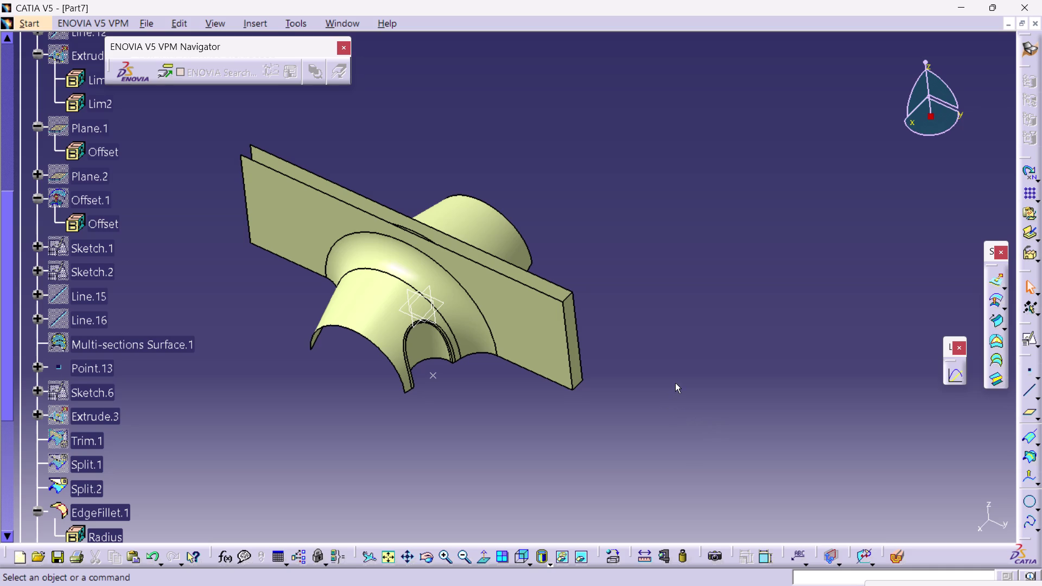
middle_drag(675, 383, 515, 441)
right_drag(675, 383, 515, 441)
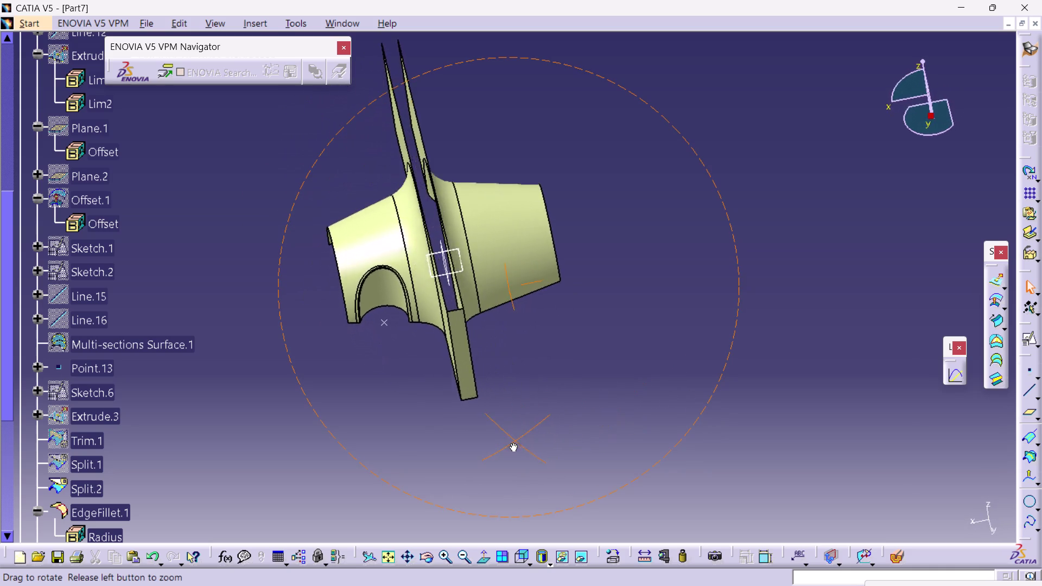
middle_drag(515, 441, 606, 404)
right_drag(514, 441, 606, 404)
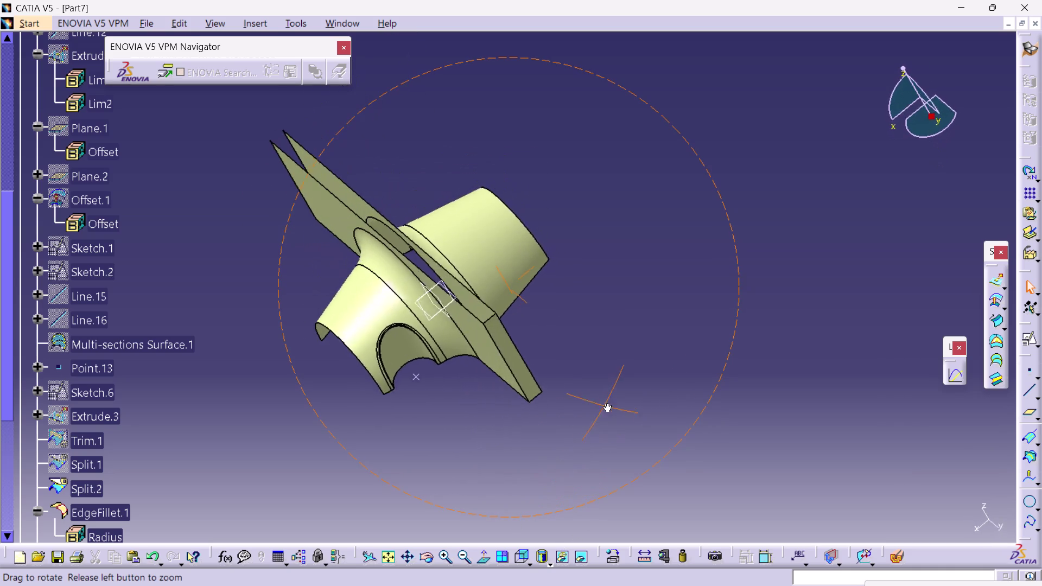
right_drag(606, 404, 657, 352)
middle_drag(606, 403, 656, 352)
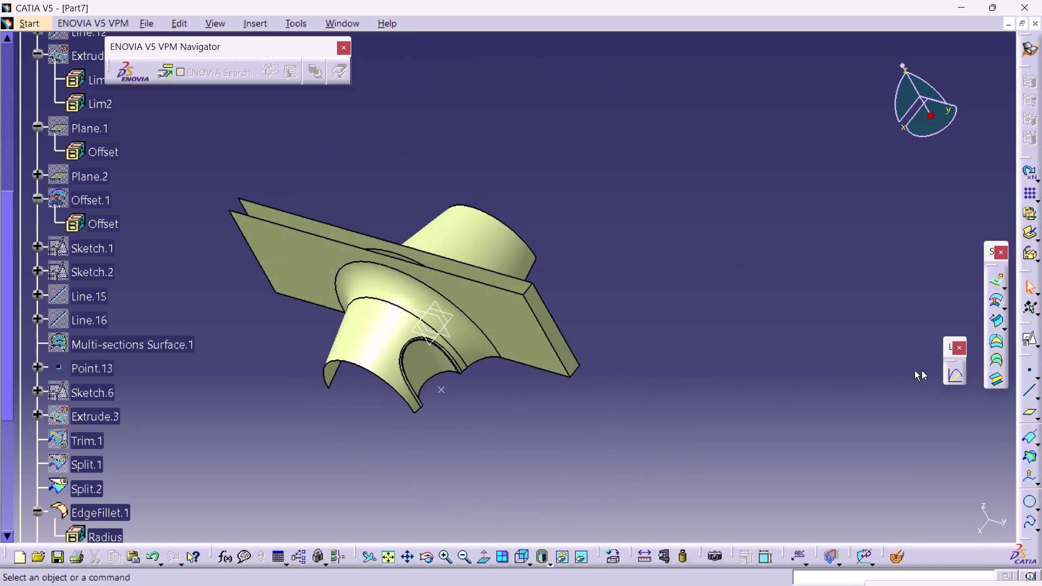
click(996, 341)
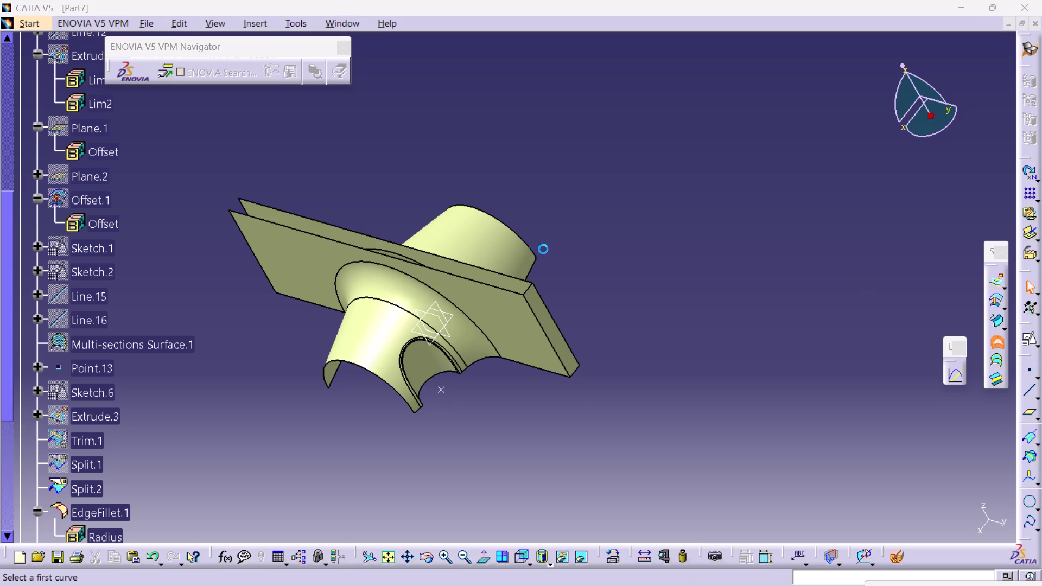
click(510, 276)
click(494, 285)
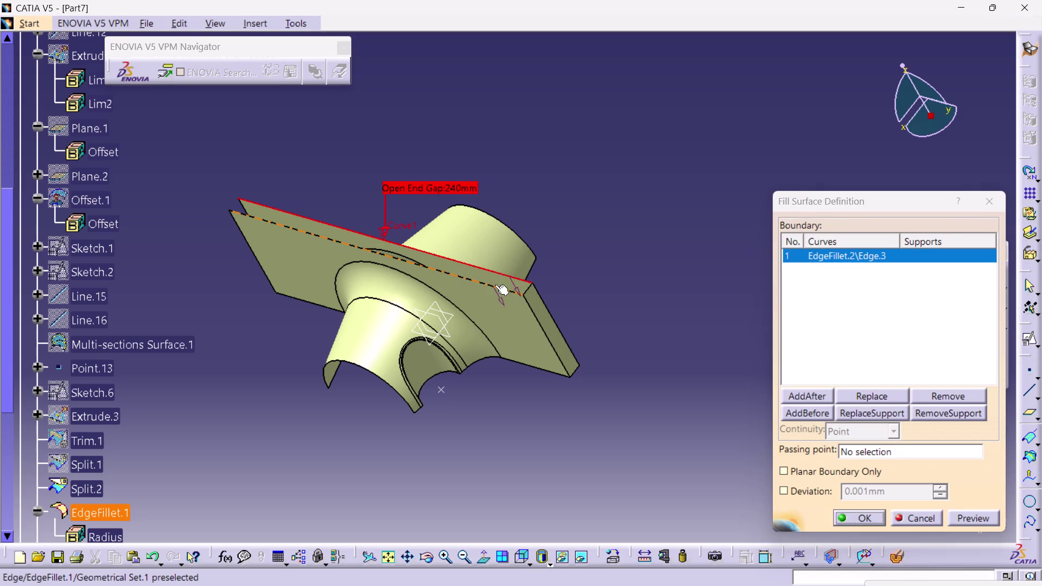
middle_drag(283, 293, 322, 284)
right_drag(287, 291, 321, 284)
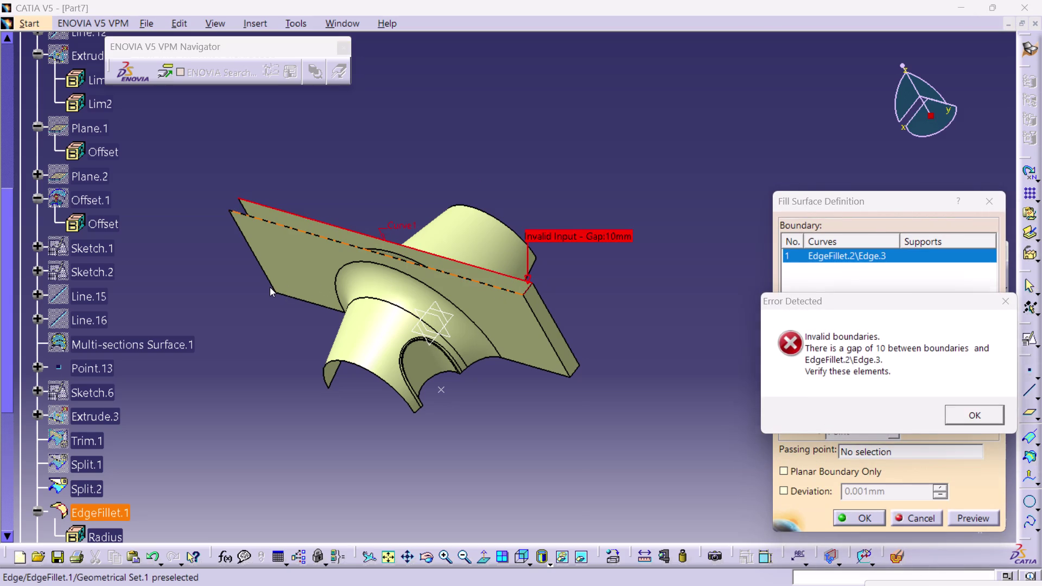
click(974, 417)
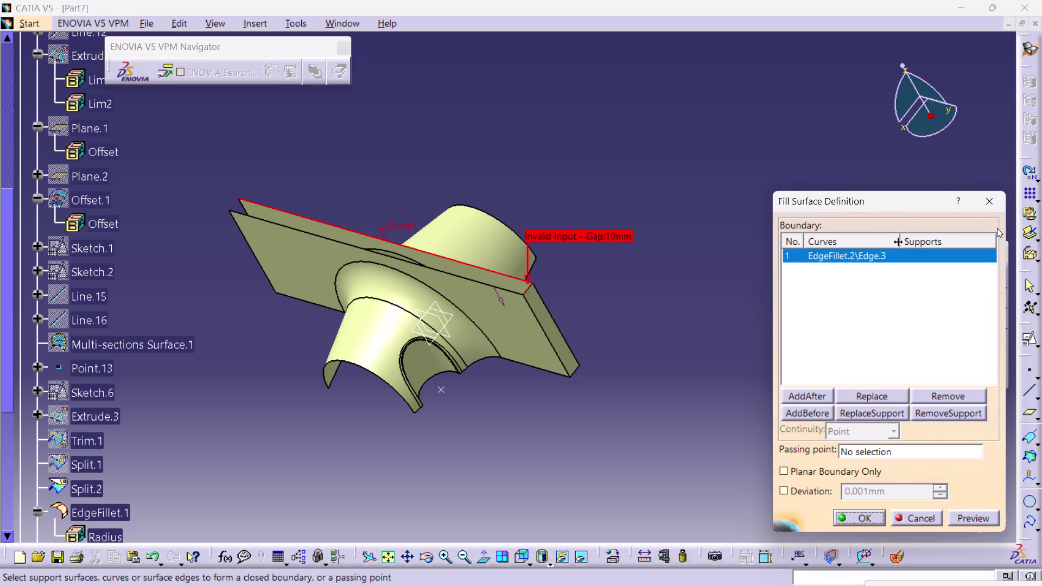
click(991, 201)
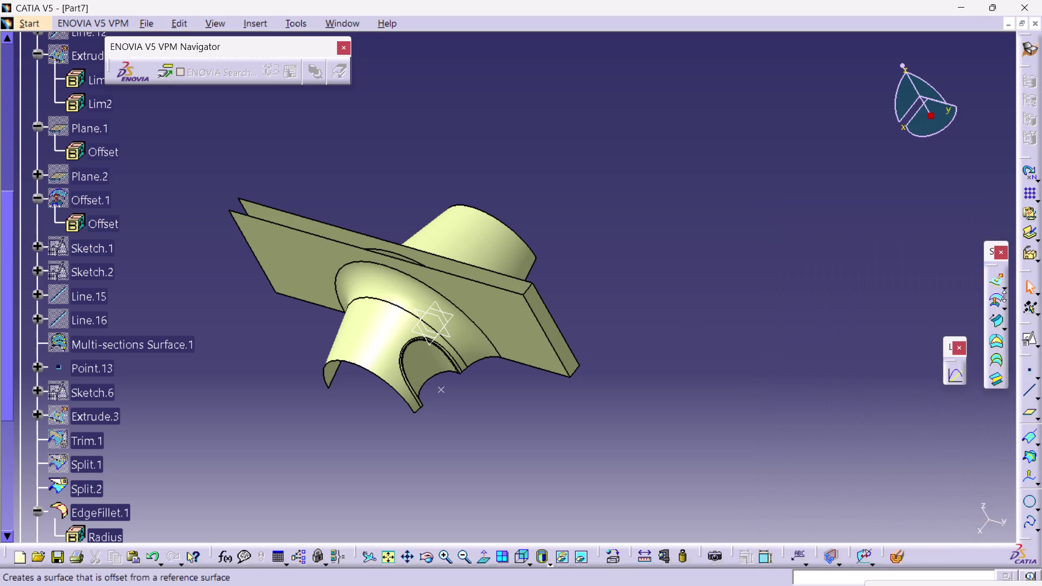
click(996, 340)
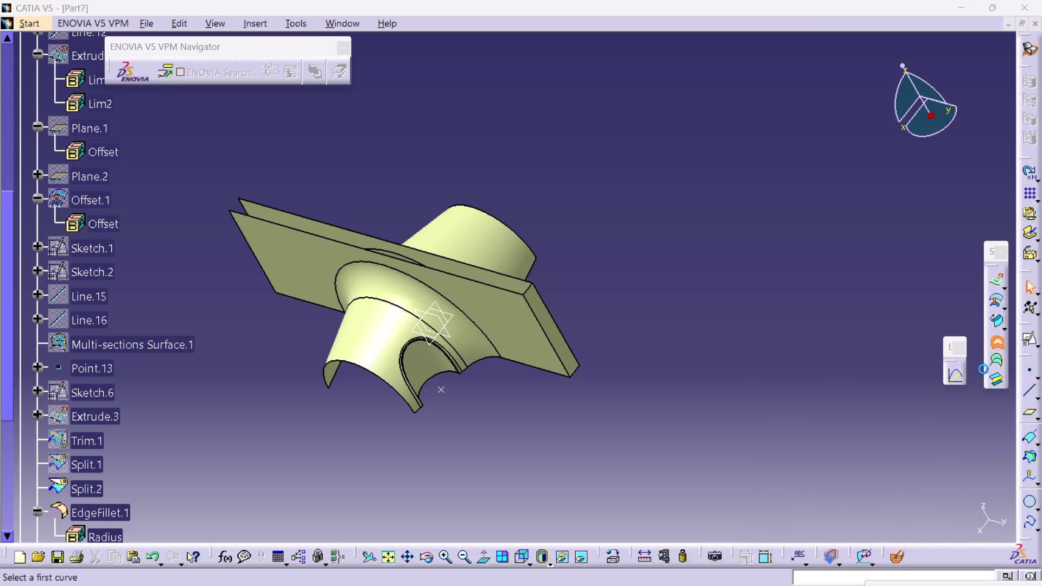
click(989, 204)
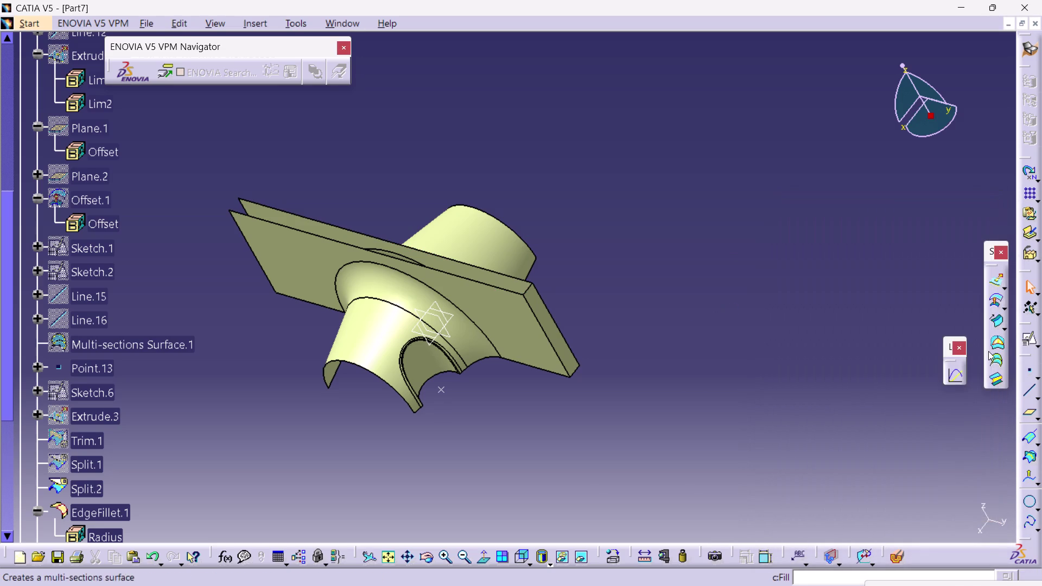
click(1000, 358)
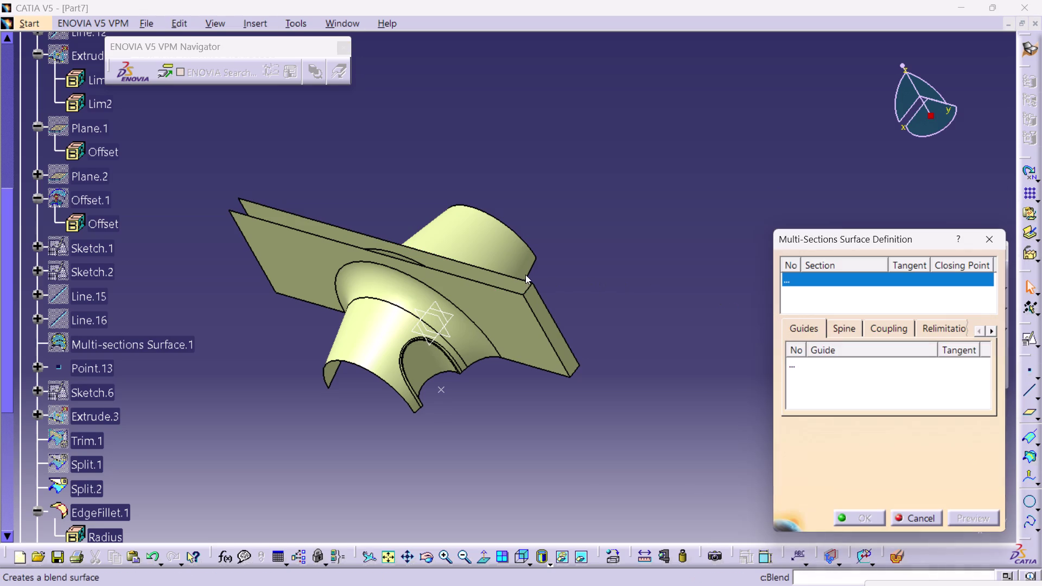
click(524, 277)
click(510, 295)
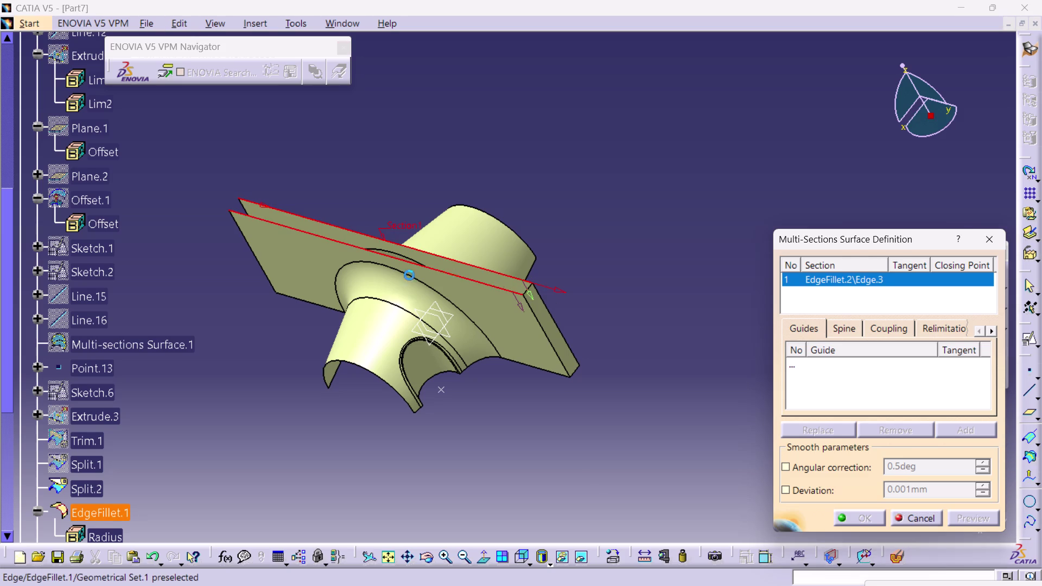
middle_drag(269, 327, 540, 331)
right_drag(269, 327, 539, 331)
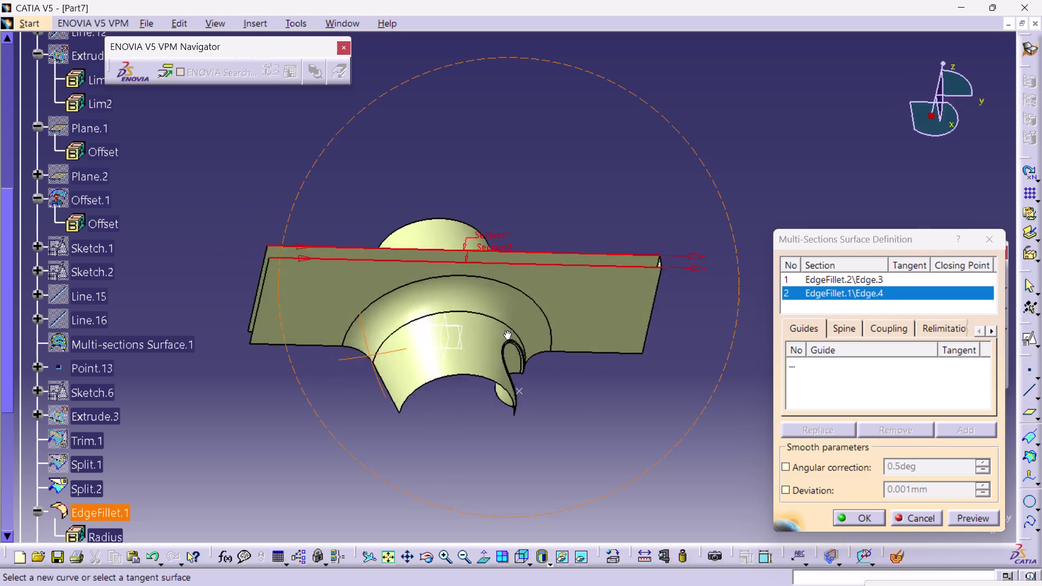
right_drag(539, 330, 626, 330)
middle_drag(539, 331, 631, 331)
right_click(631, 331)
click(381, 314)
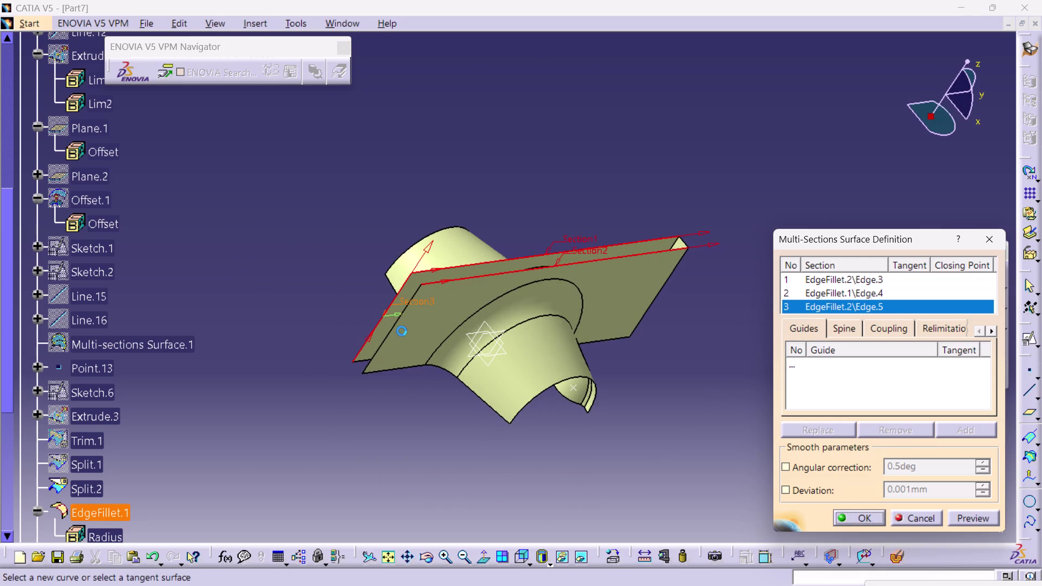
click(394, 325)
click(856, 518)
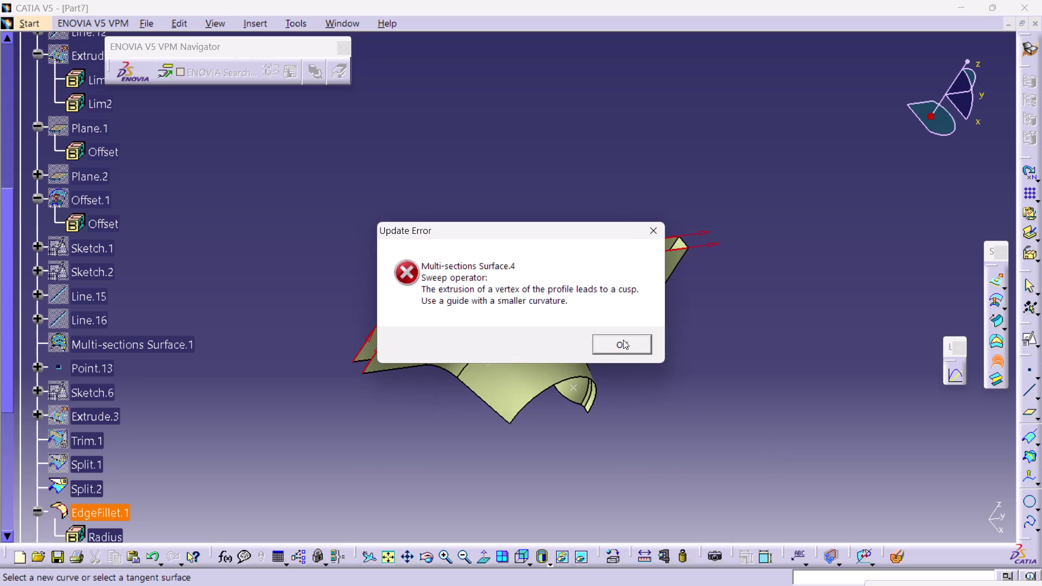
click(623, 340)
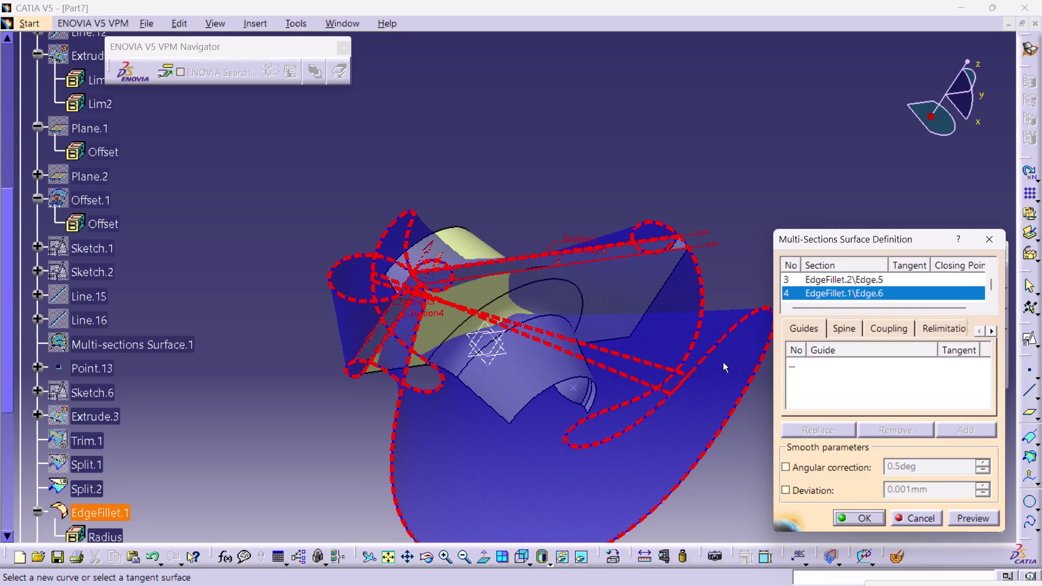
key(ctrl+z)
key(ctrl+z)
click(984, 242)
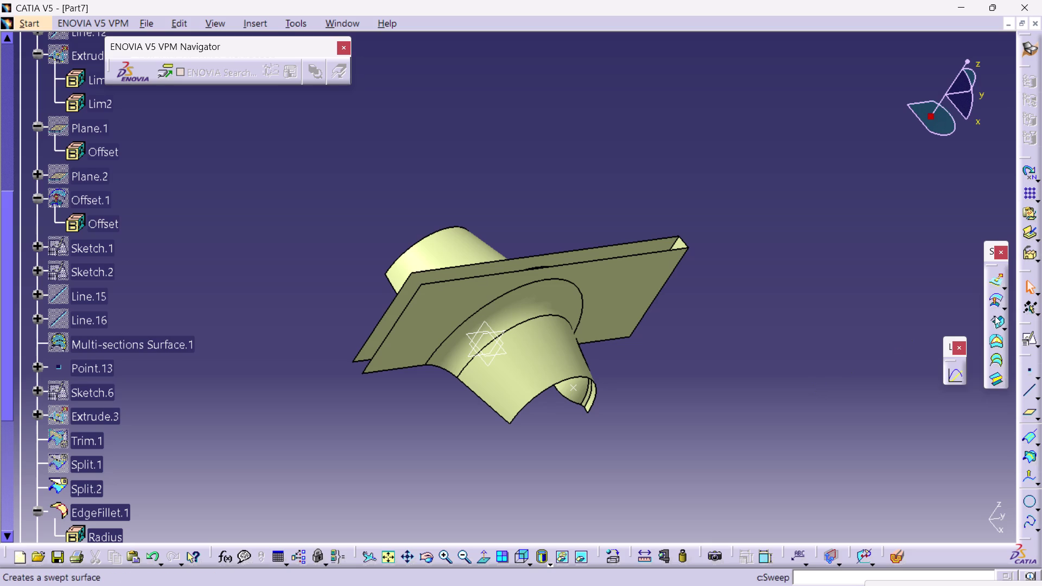
click(992, 362)
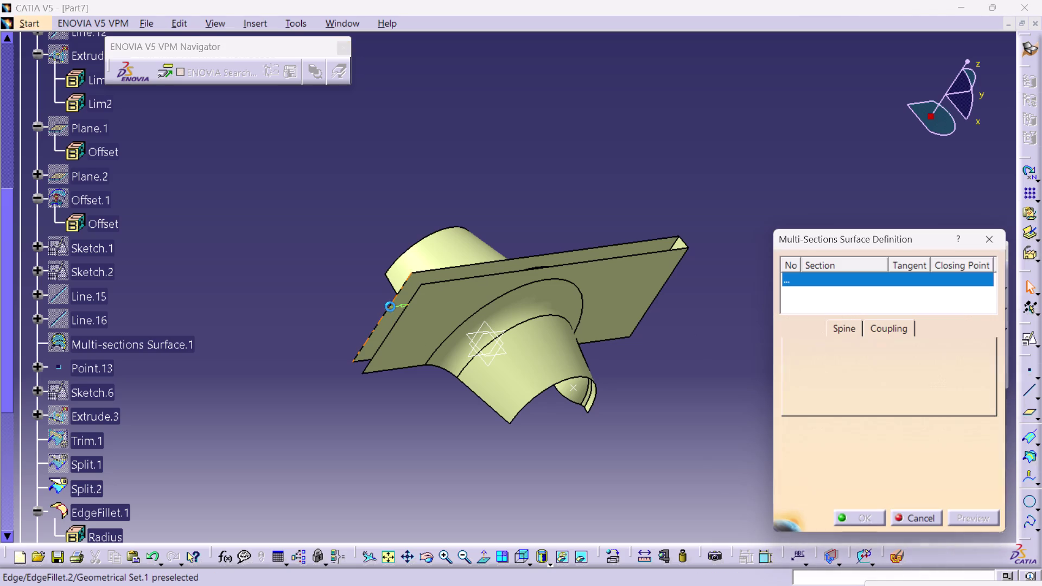
Cap the plate's left end with a multi-sections surface between its paired end edges.
click(390, 307)
click(396, 324)
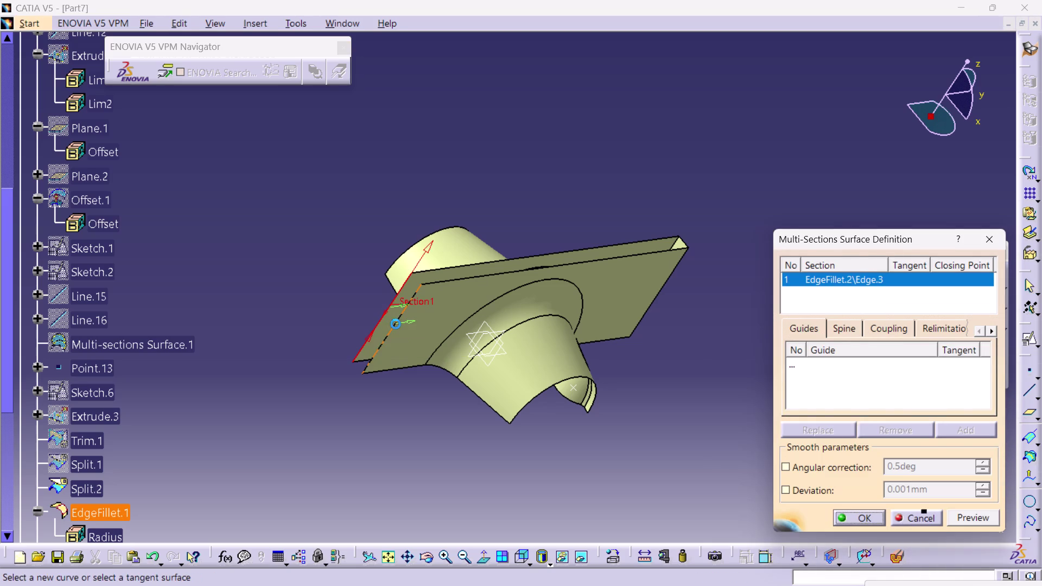
click(859, 515)
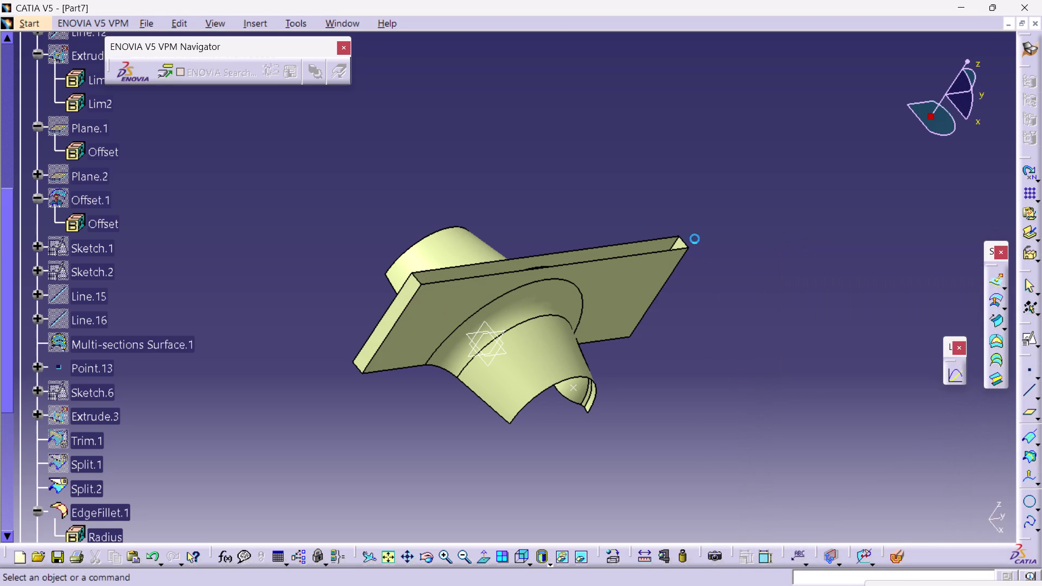
Add another multi-sections surface joining the paired top long edges.
click(996, 361)
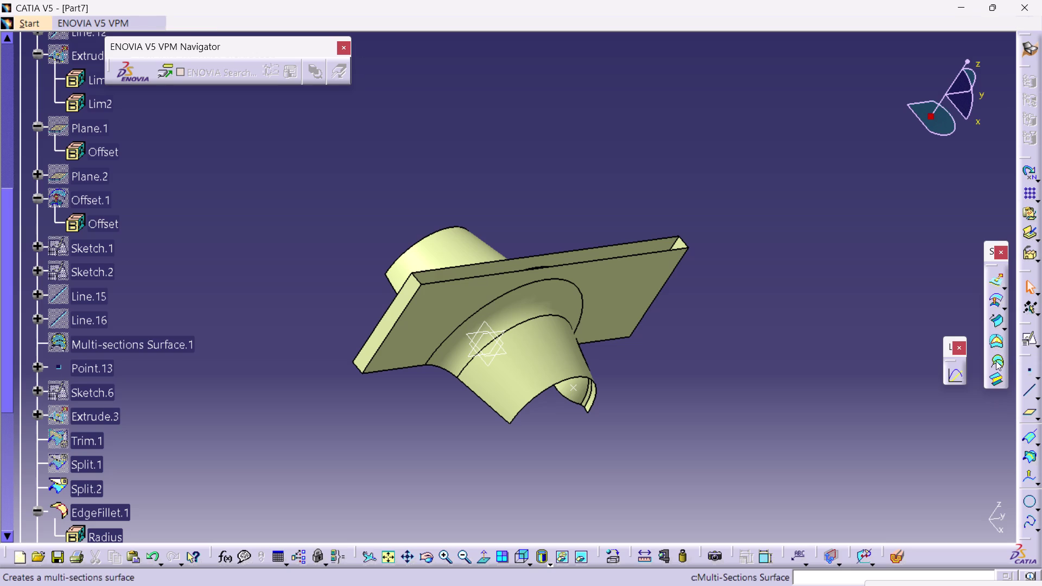
click(623, 245)
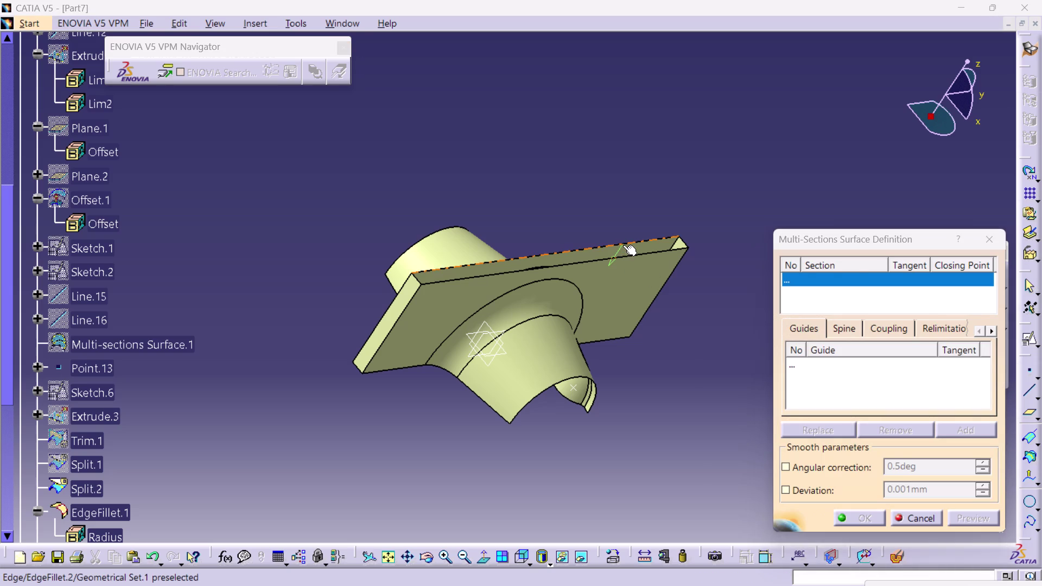
click(620, 258)
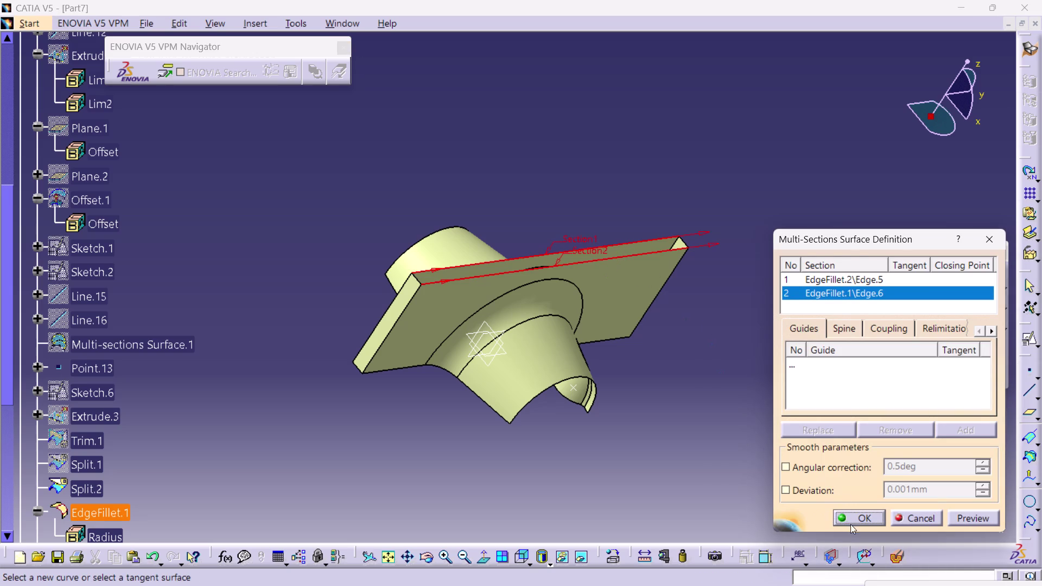
click(851, 516)
click(744, 448)
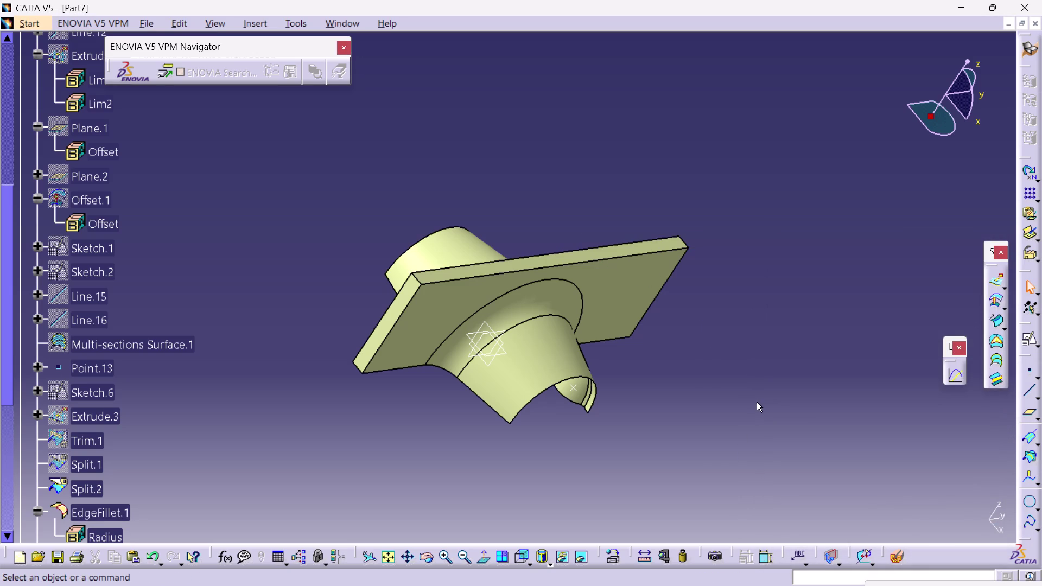
middle_drag(757, 402, 674, 365)
right_click(756, 402)
right_click(757, 402)
right_drag(756, 402, 853, 409)
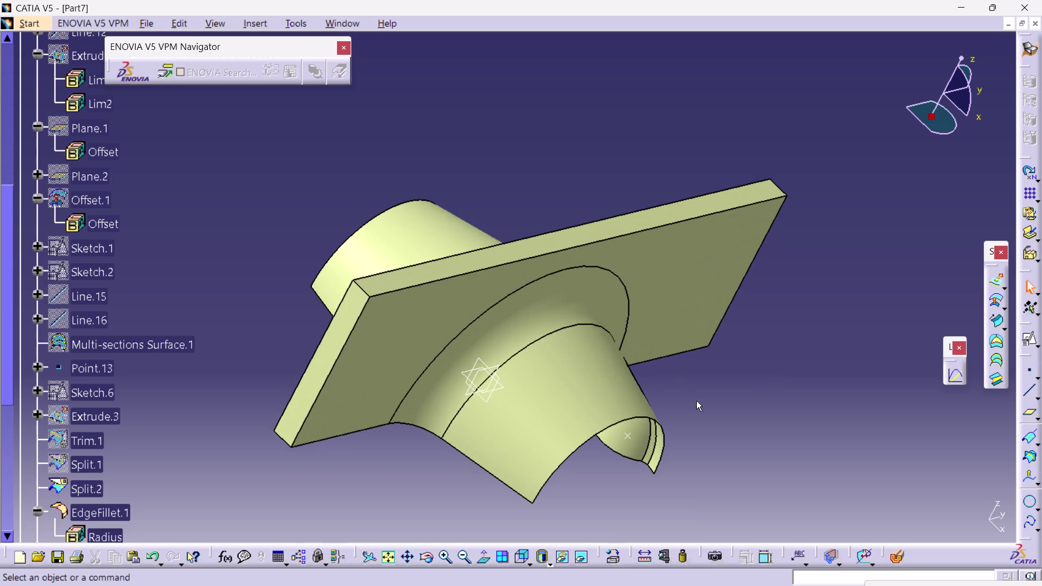
middle_drag(697, 403, 881, 324)
right_drag(697, 402, 858, 357)
right_click(881, 345)
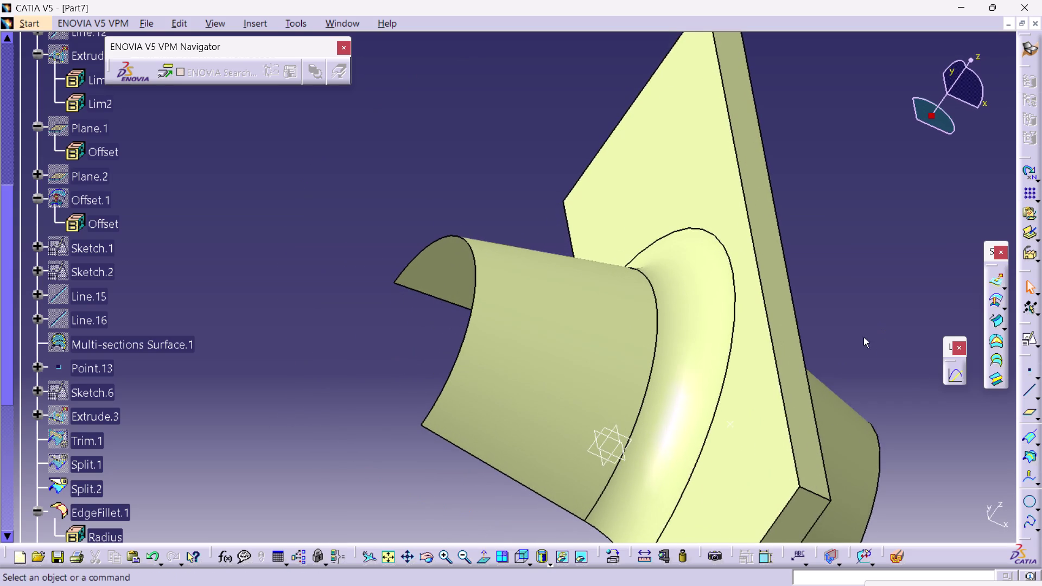
click(527, 562)
click(536, 445)
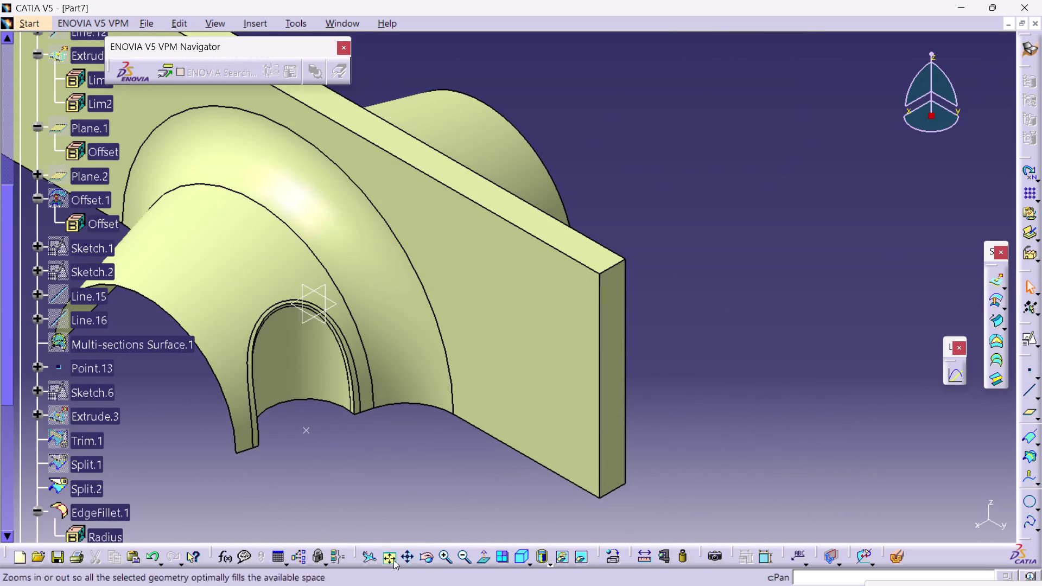
click(391, 561)
click(360, 428)
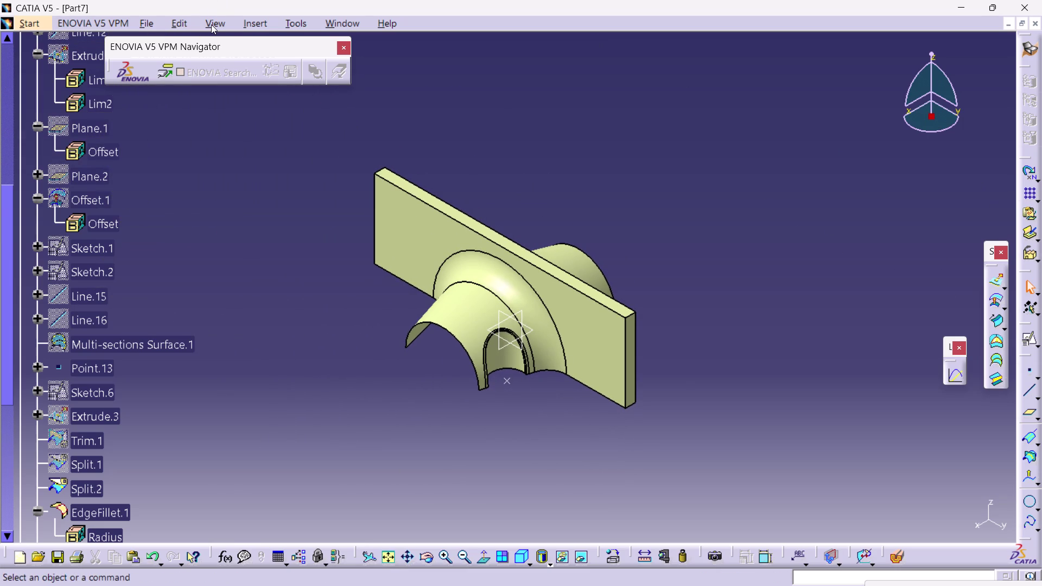
click(263, 23)
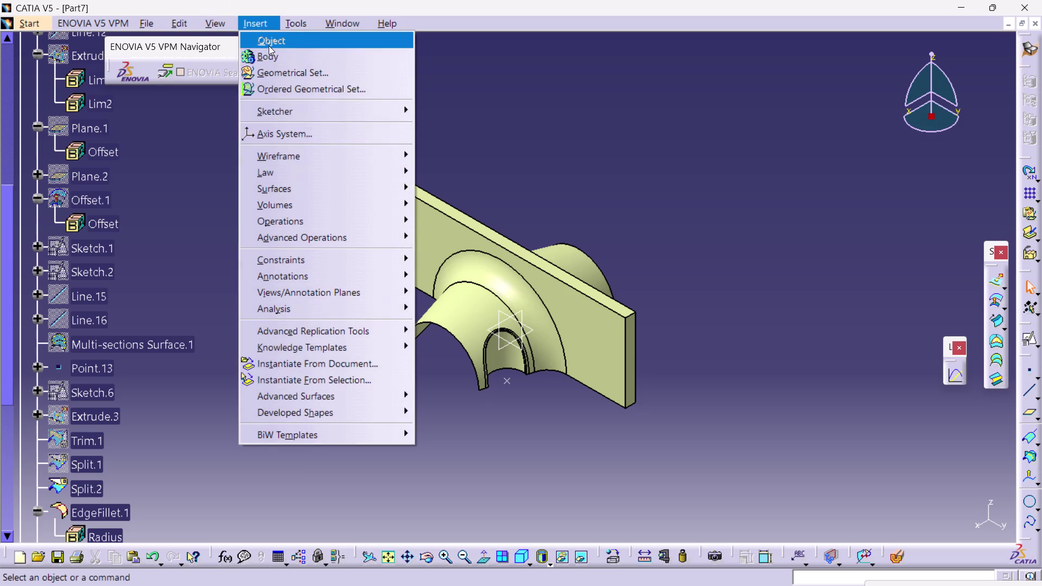
click(295, 220)
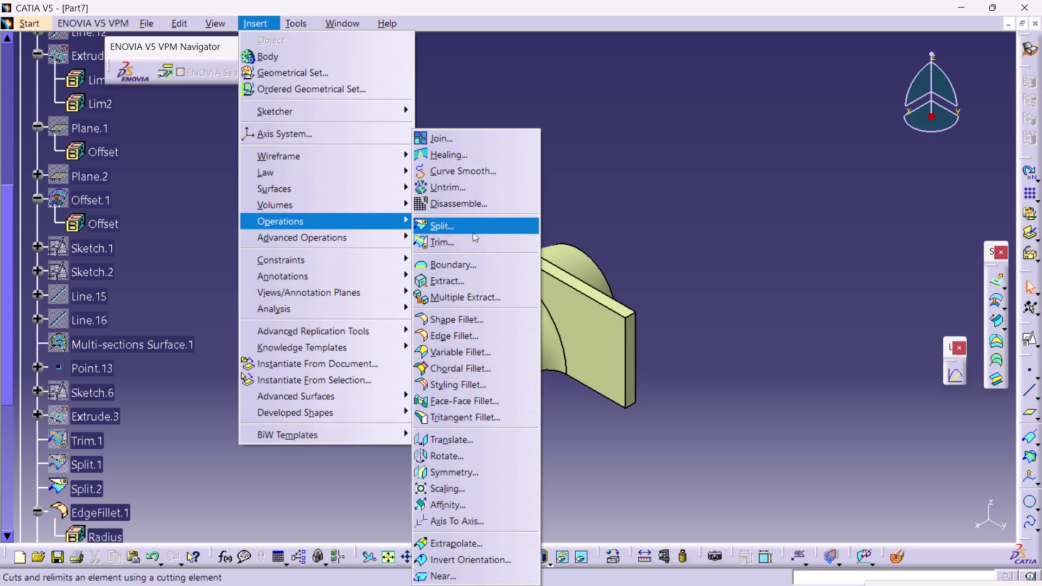
click(479, 330)
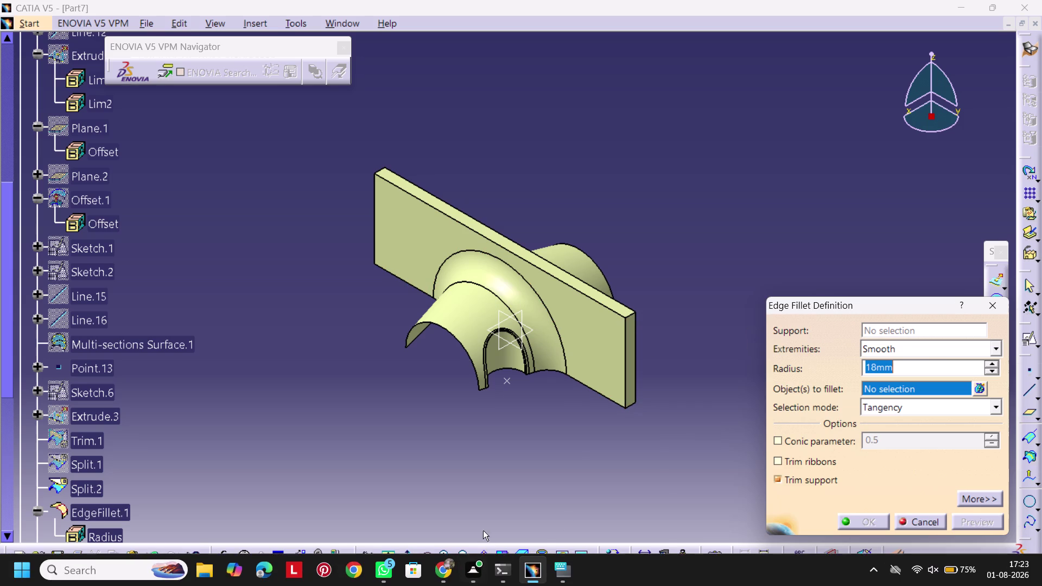
double_click(446, 557)
click(446, 557)
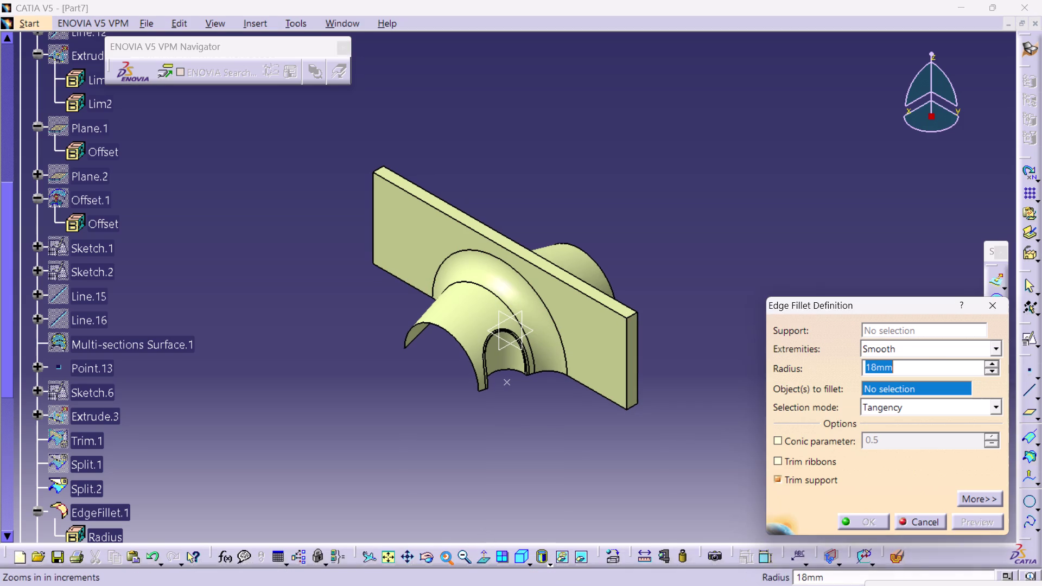
click(446, 557)
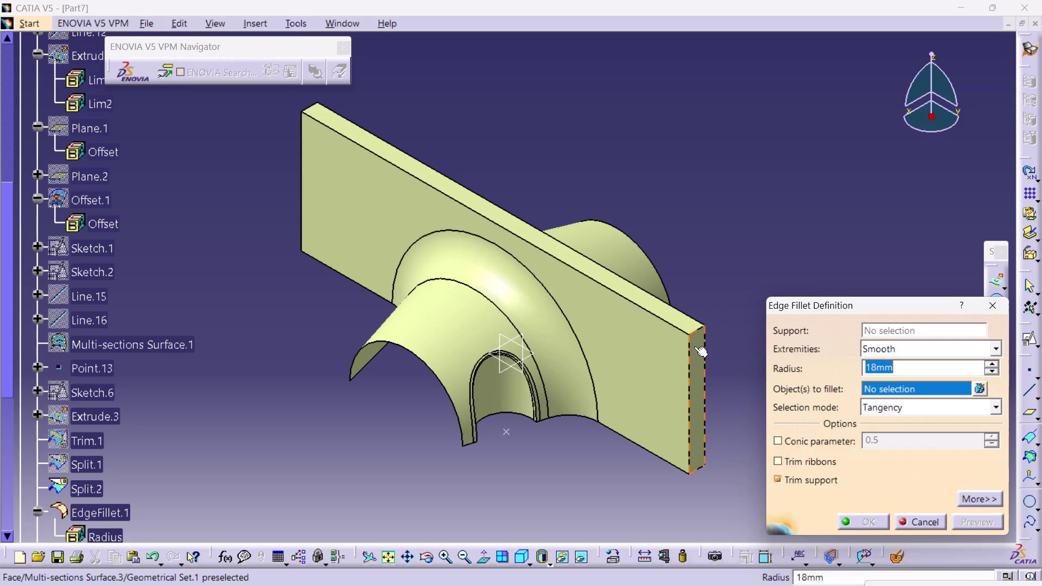
click(995, 303)
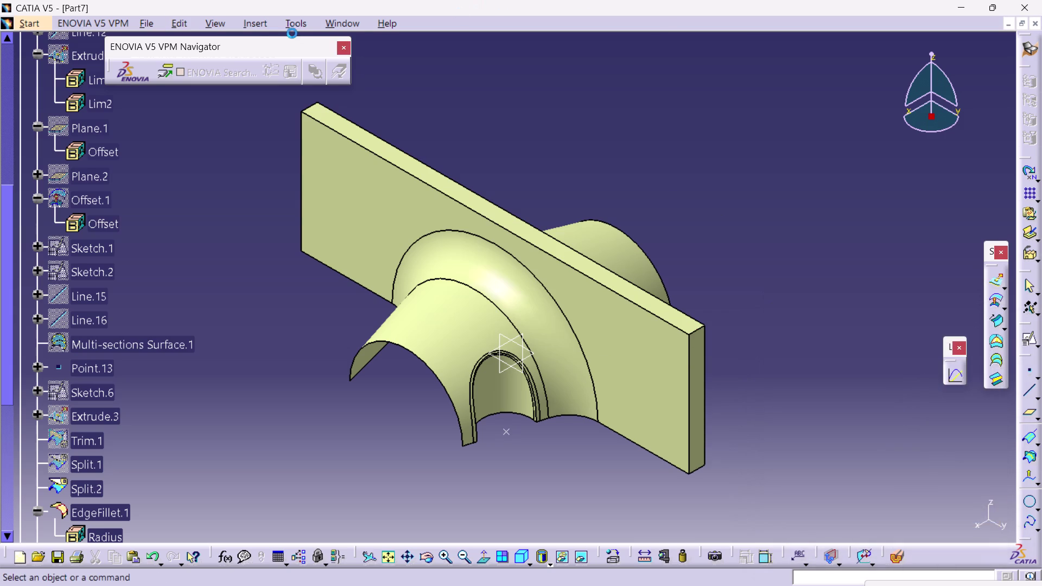
click(255, 30)
click(256, 12)
click(253, 28)
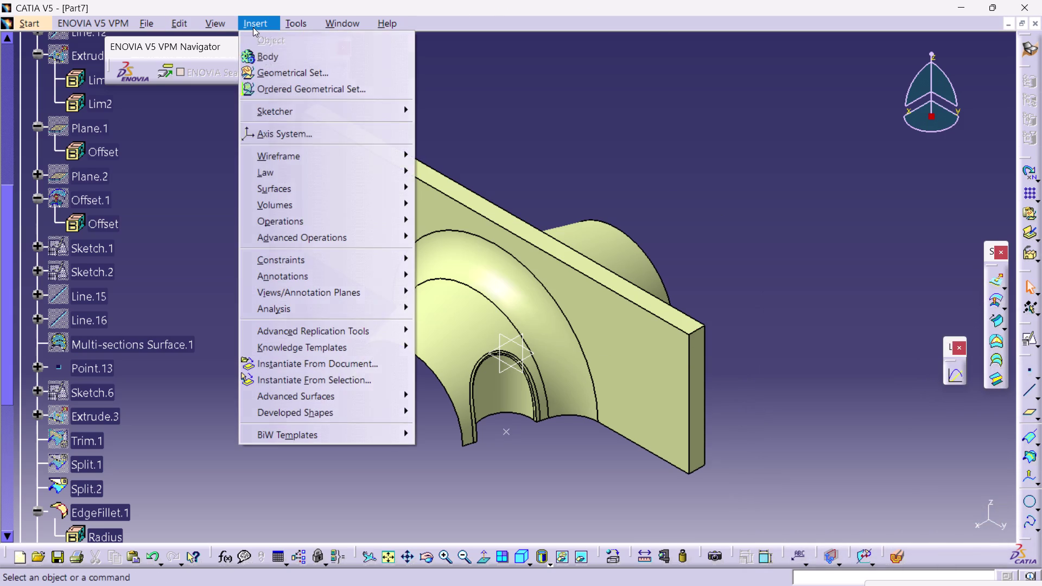
click(284, 221)
click(307, 229)
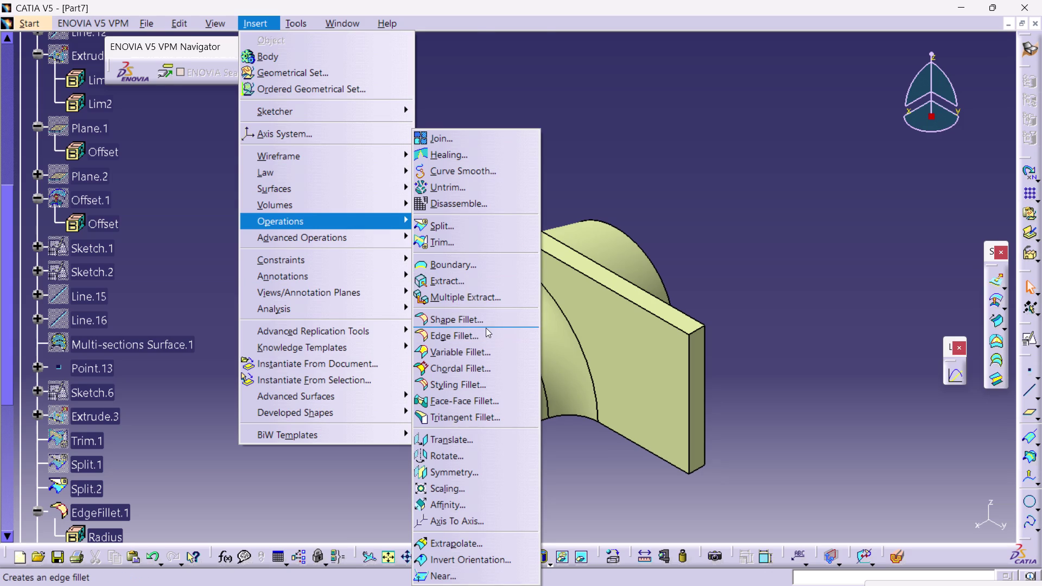
click(486, 328)
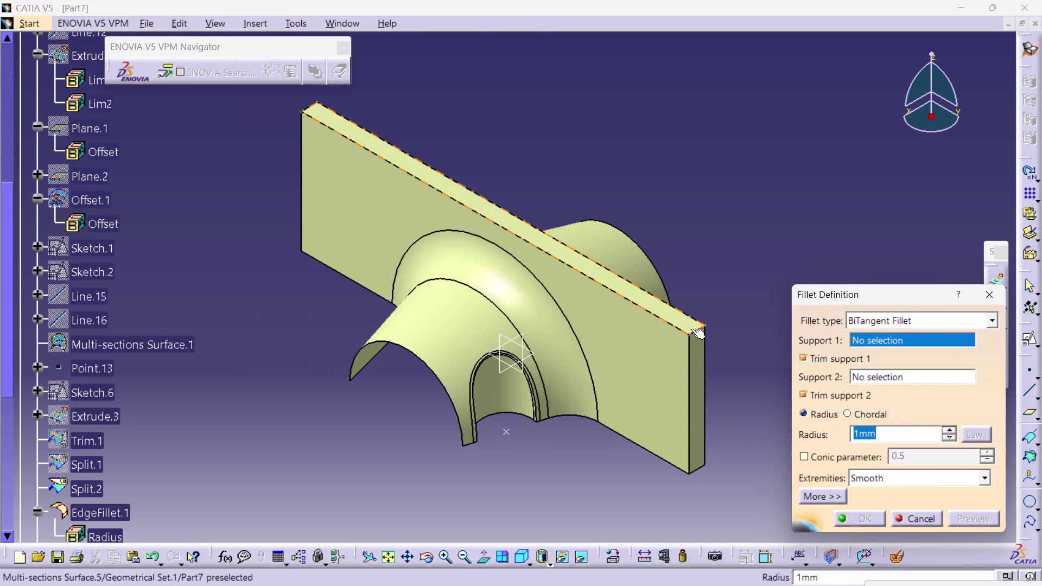
click(697, 330)
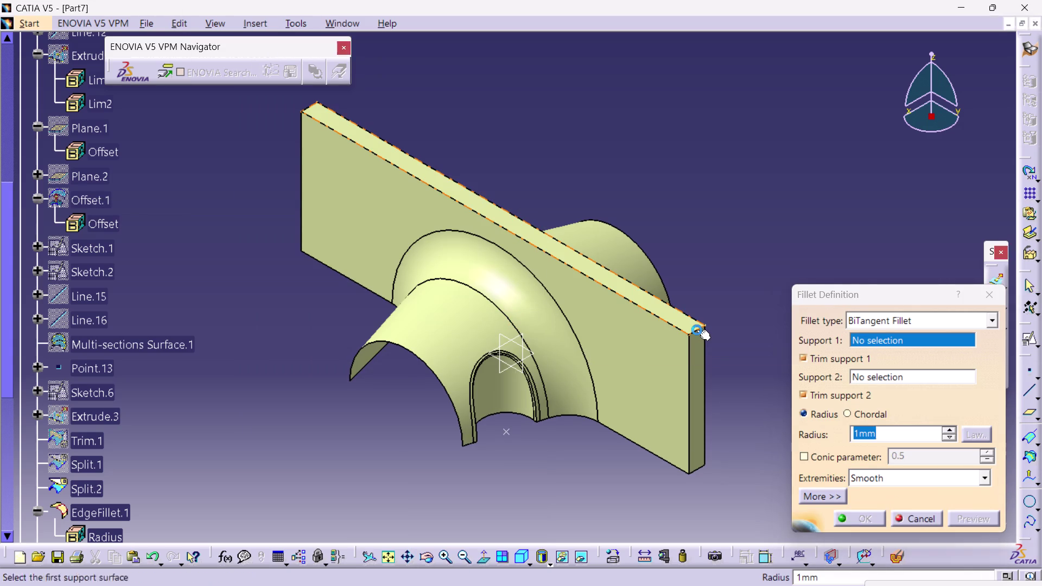
click(703, 365)
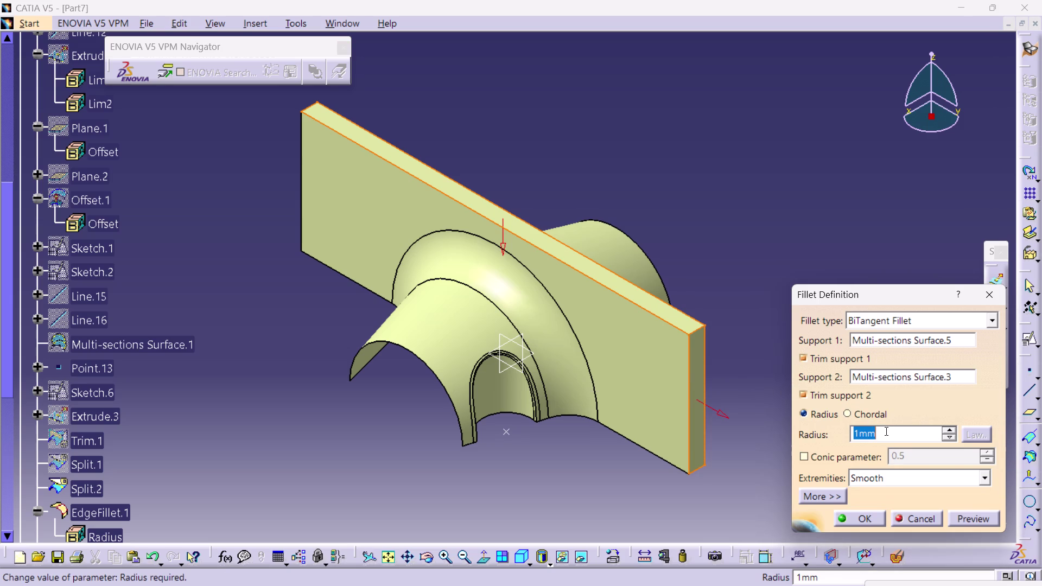
key(5)
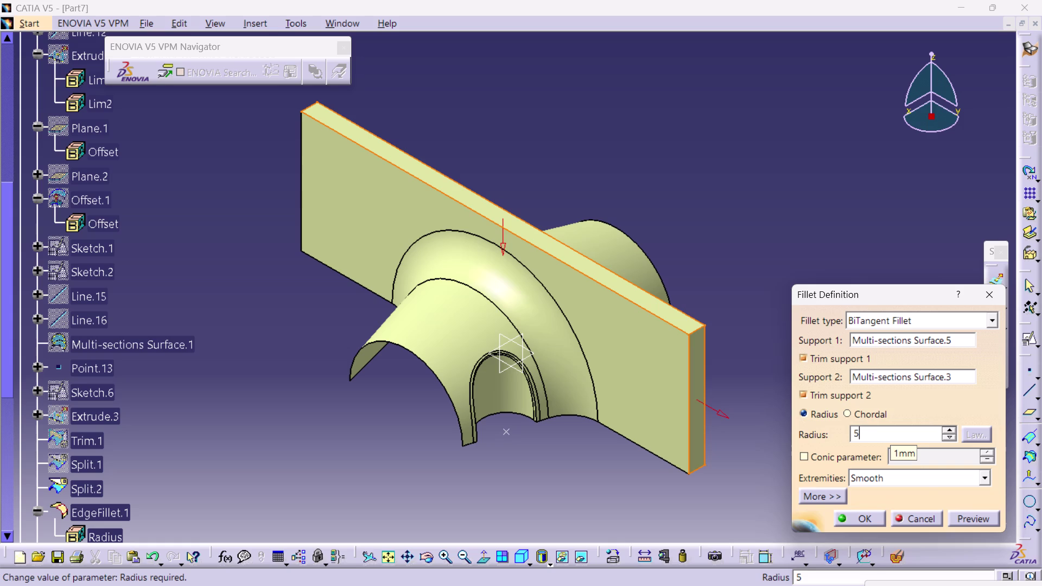
key(BackSpace)
text(7)
text(.5)
key(Return)
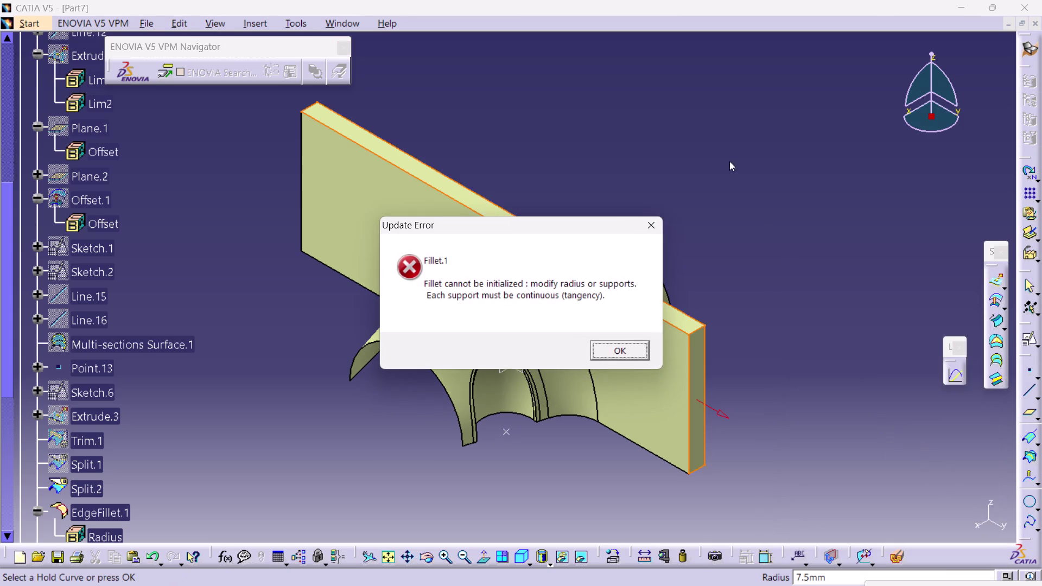
click(631, 348)
click(773, 194)
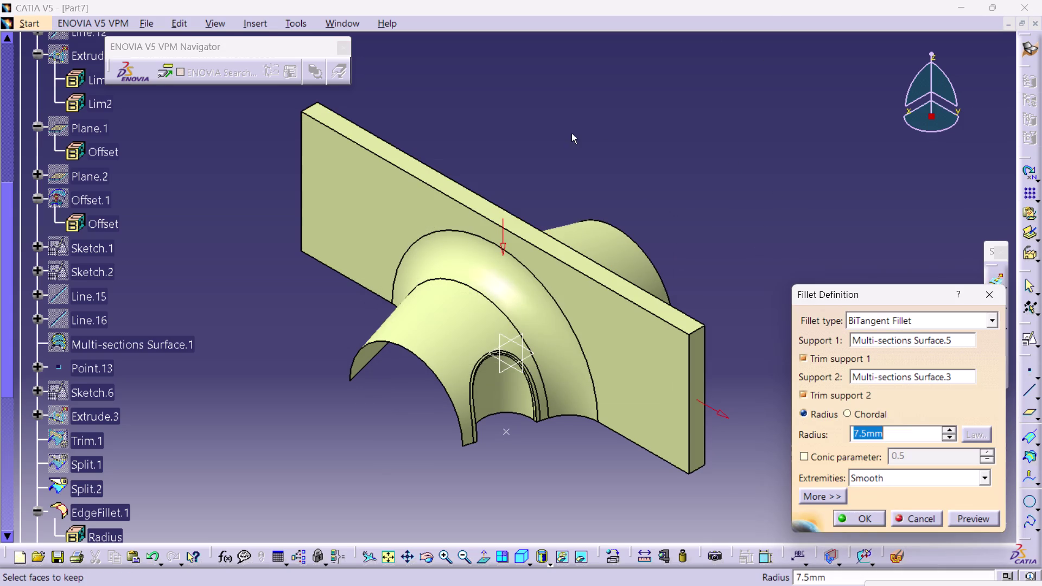
click(984, 298)
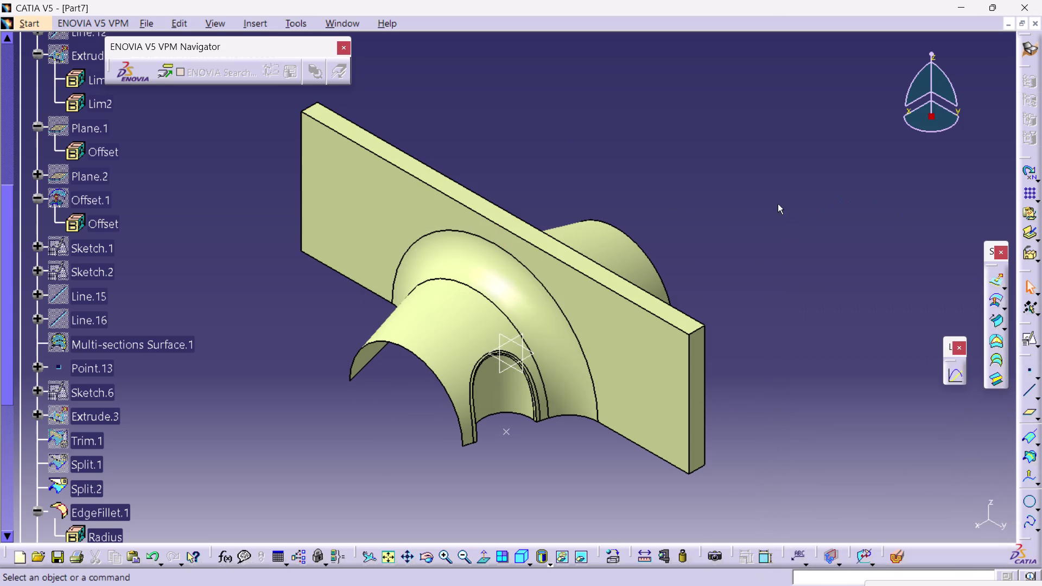
Browse the Operations and Advanced Operations menus, then launch Face-Face Fillet.
click(695, 117)
click(258, 22)
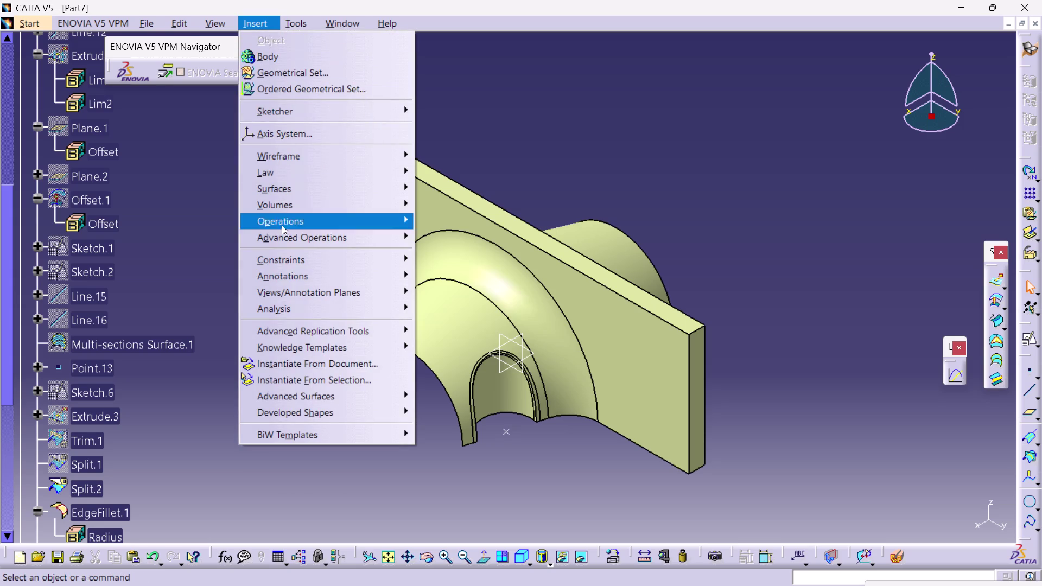
click(280, 226)
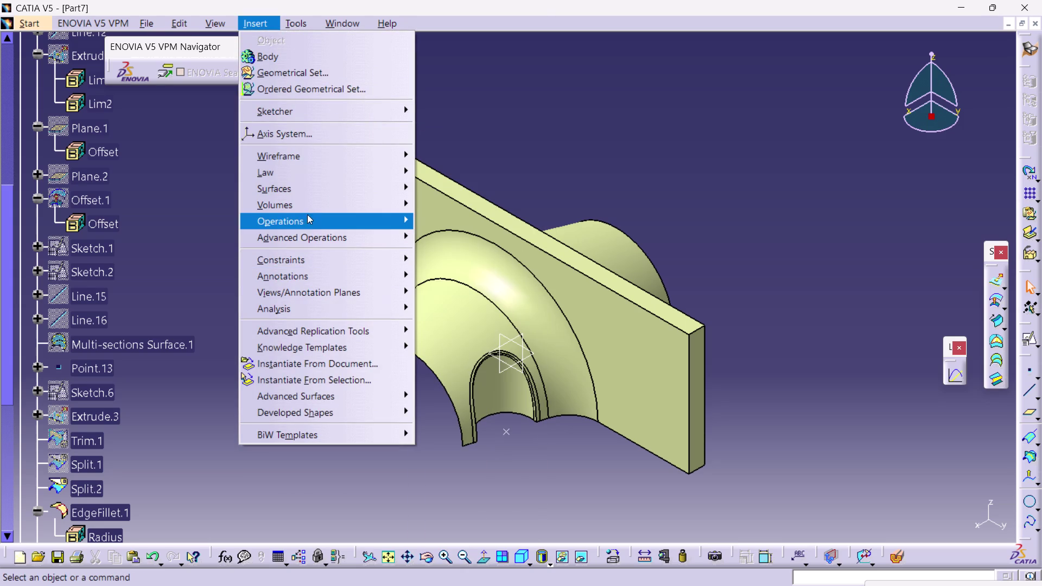
click(304, 222)
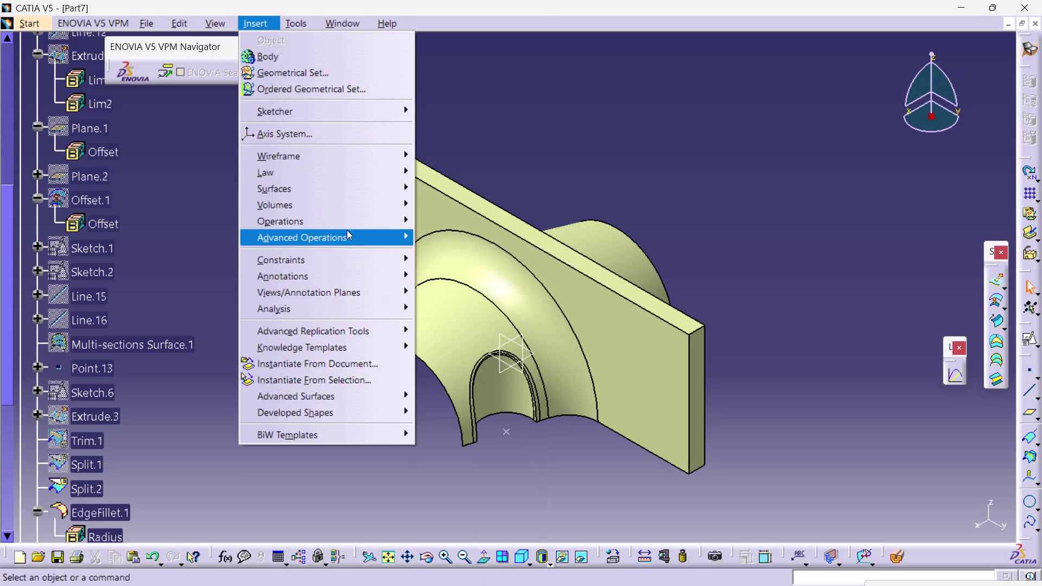
click(347, 219)
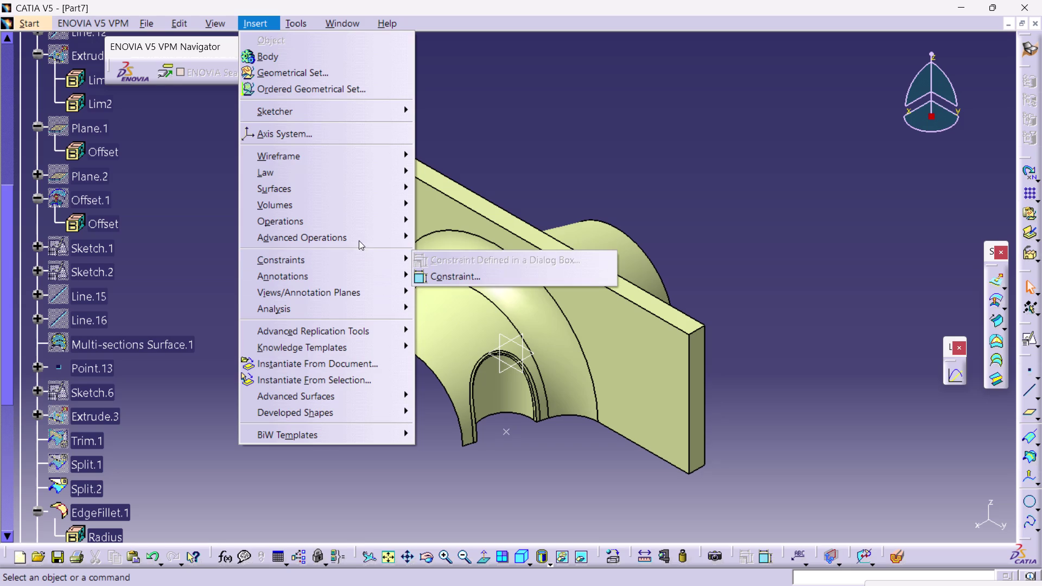
click(356, 228)
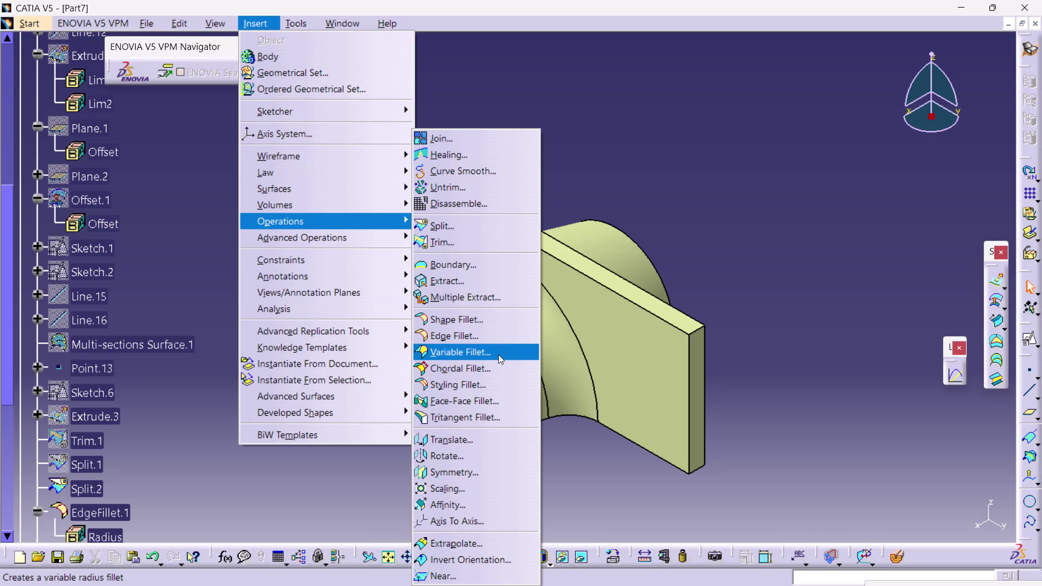
click(490, 398)
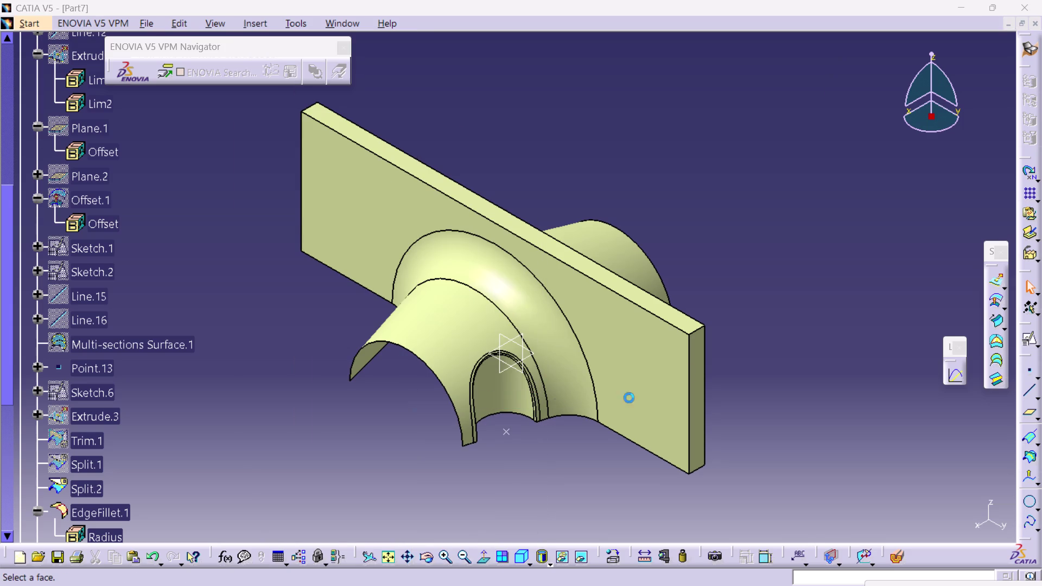
Pick the plate's end and top faces, dismiss the error, and set radius 7.5 mm.
click(694, 368)
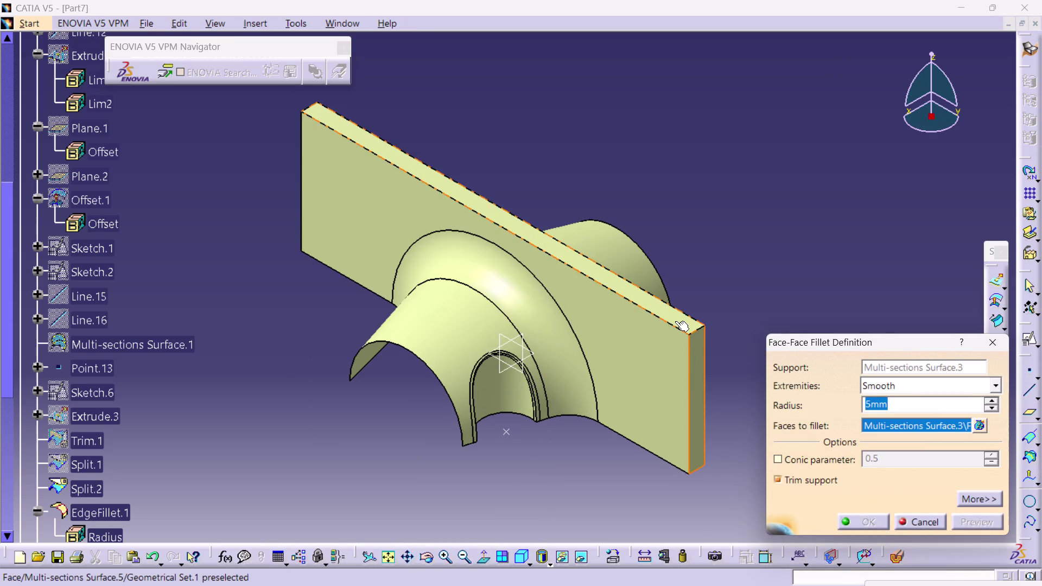
click(675, 321)
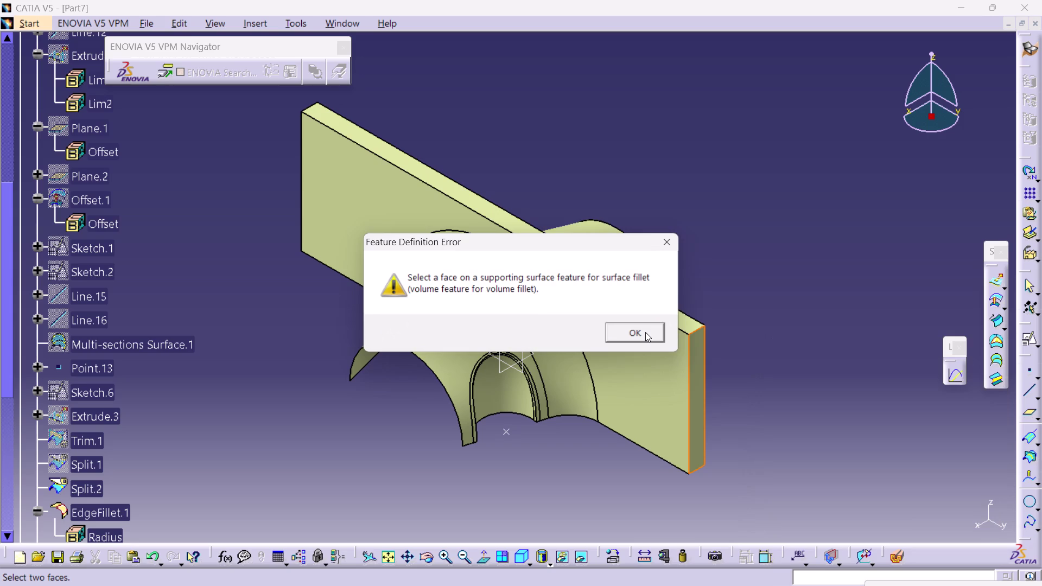
click(645, 332)
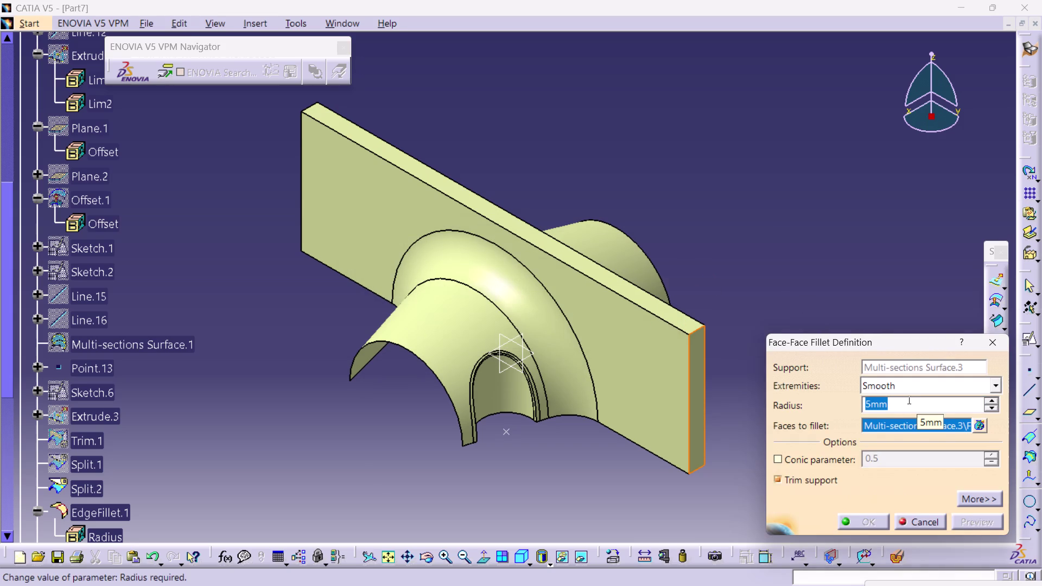
text(7.5)
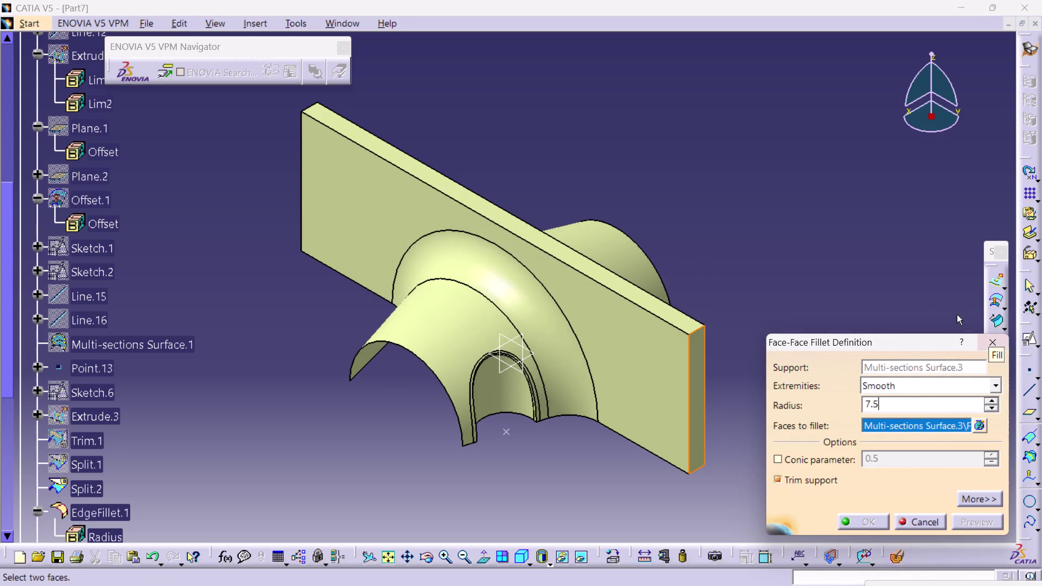
click(884, 302)
Re-pick the top face, then close the Face-Face Fillet and reopen the Insert menu.
click(669, 315)
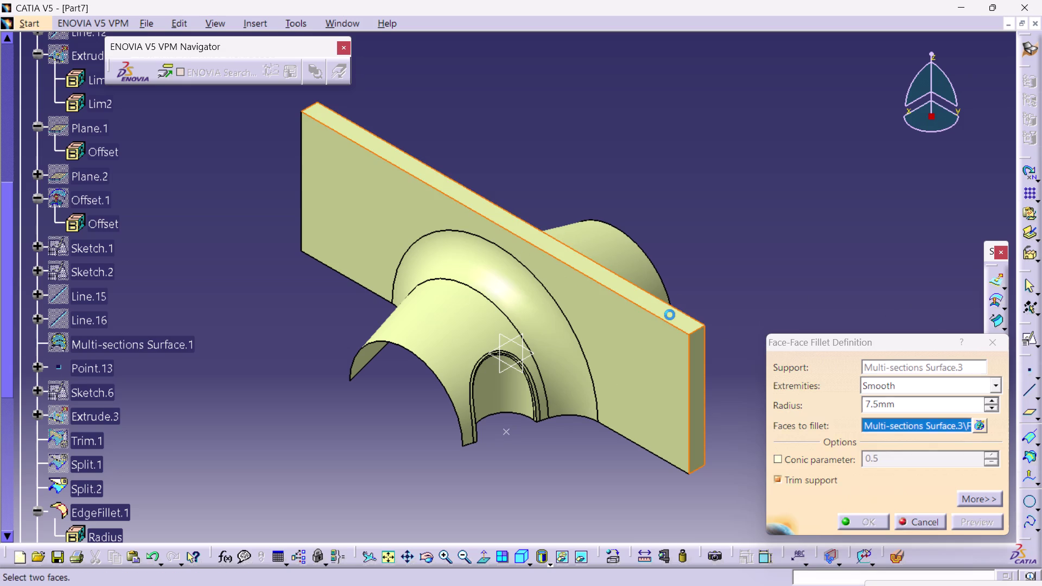
click(640, 333)
click(811, 253)
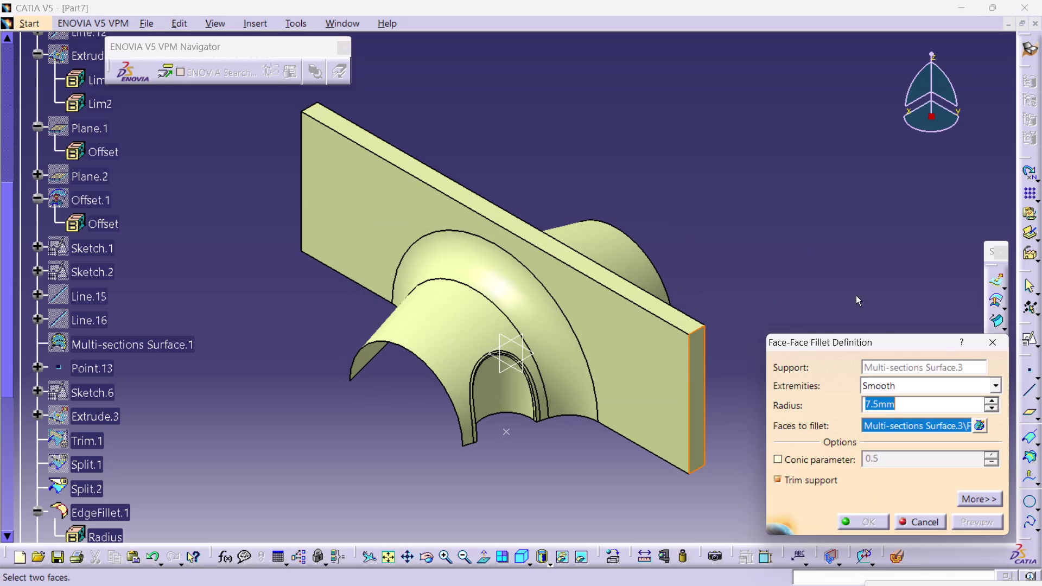
click(982, 350)
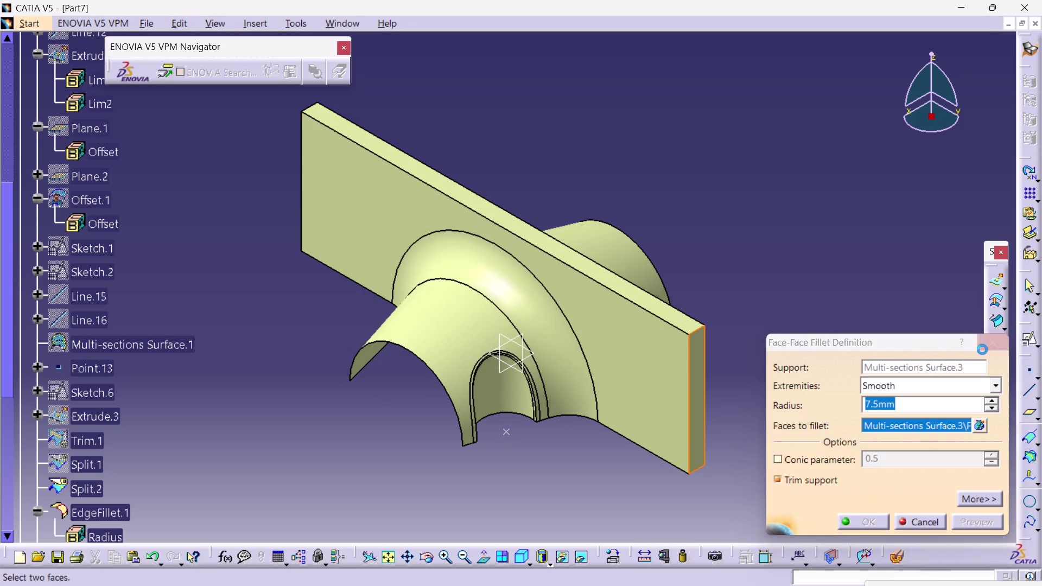
click(790, 263)
click(255, 28)
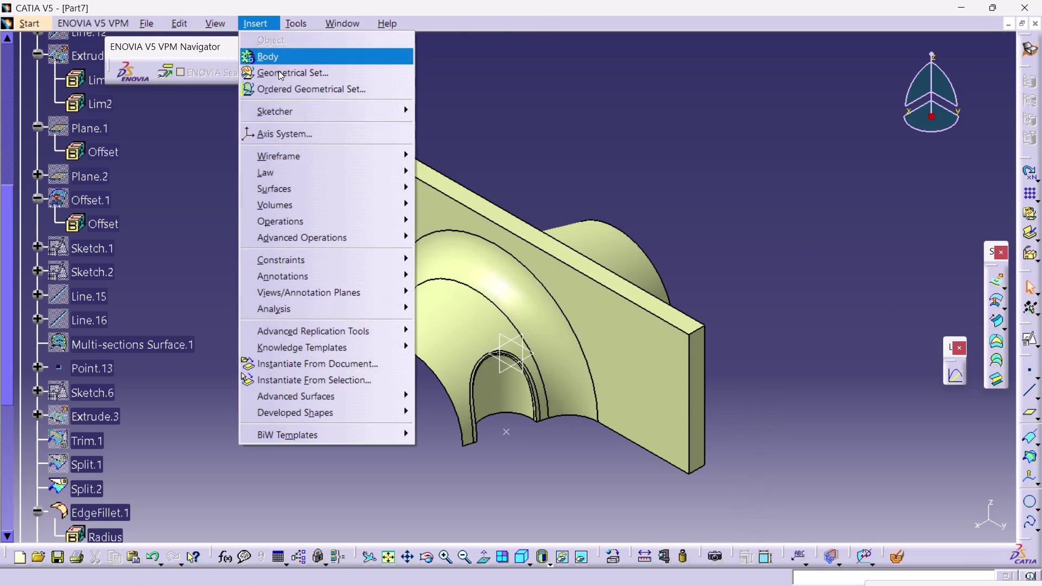
Create a 7.5 mm styling fillet between the plate's top cap and end cap surfaces.
click(303, 215)
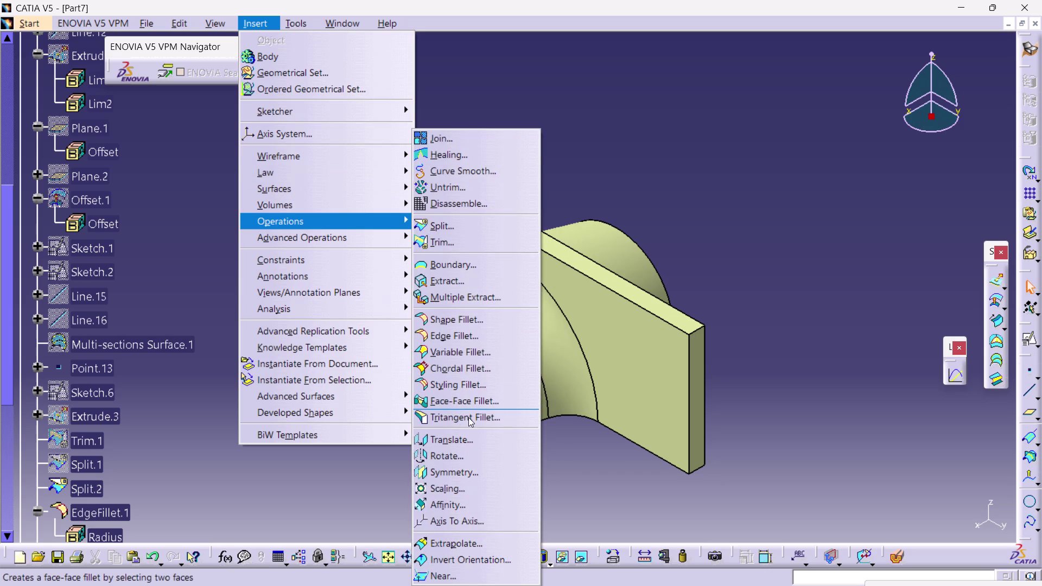
click(461, 391)
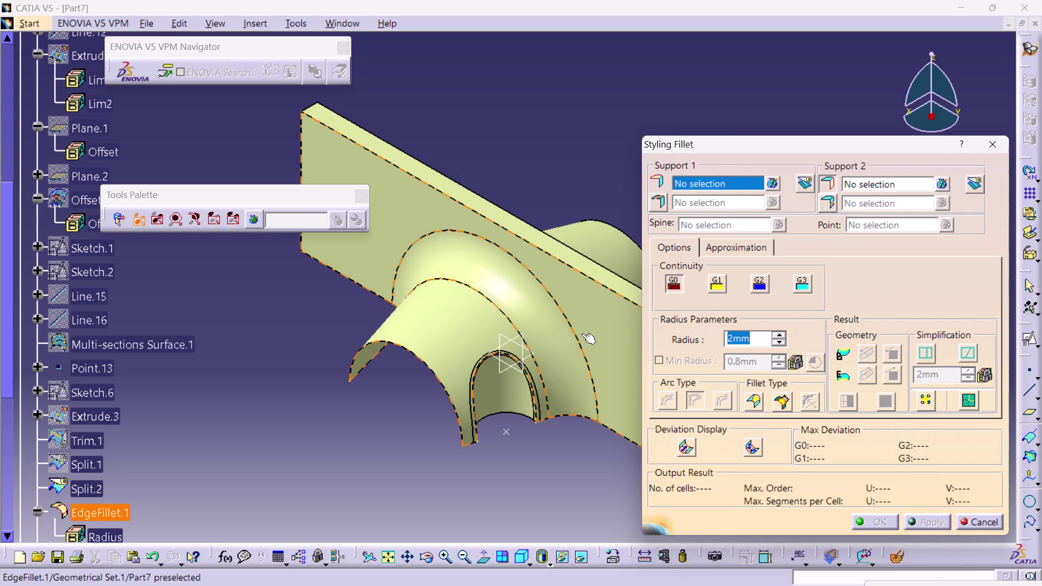
middle_drag(552, 199, 444, 156)
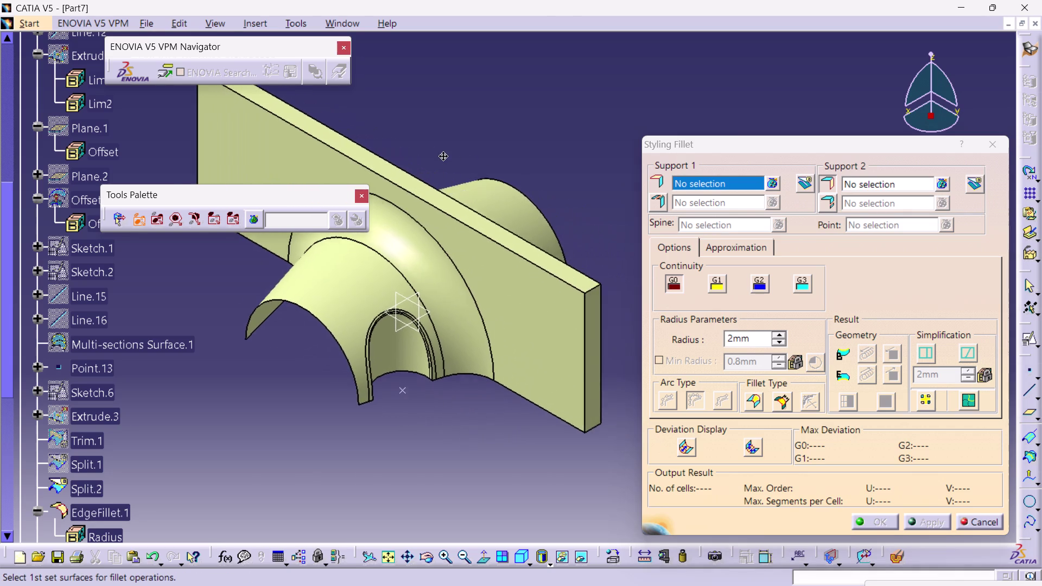
middle_drag(443, 156, 430, 153)
click(577, 283)
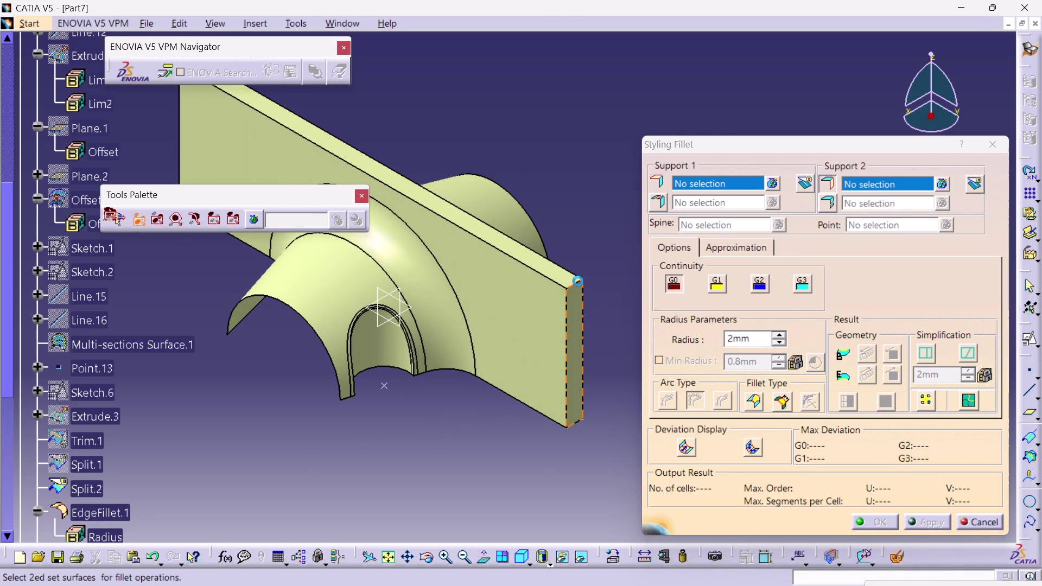
click(562, 272)
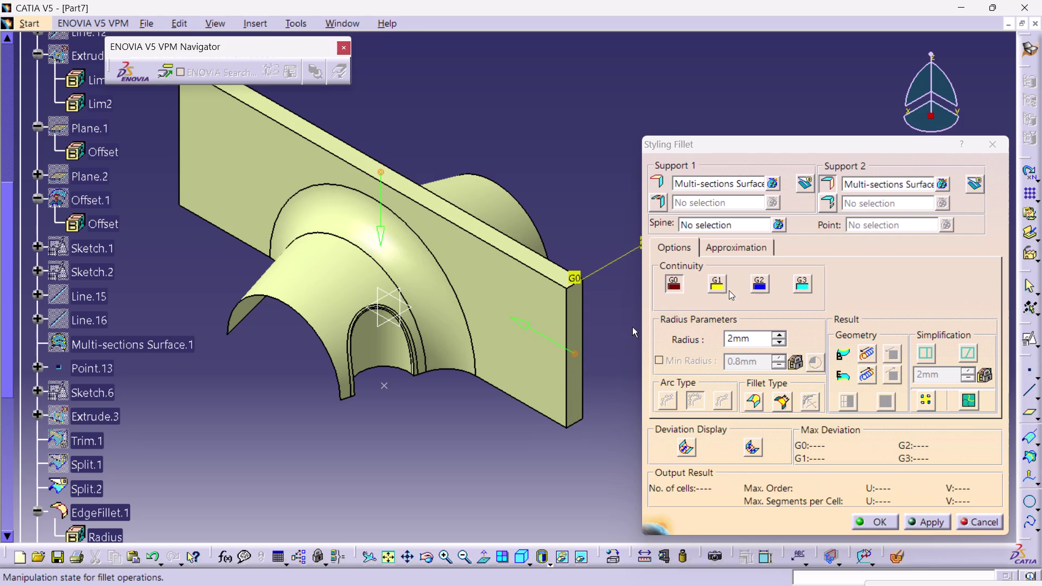
double_click(754, 339)
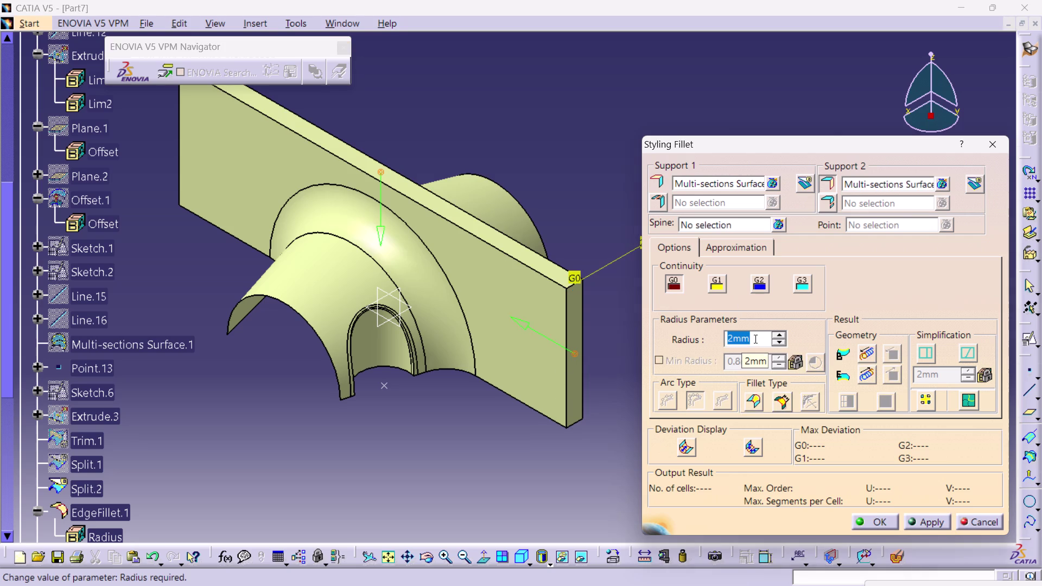
text(7.5)
key(Return)
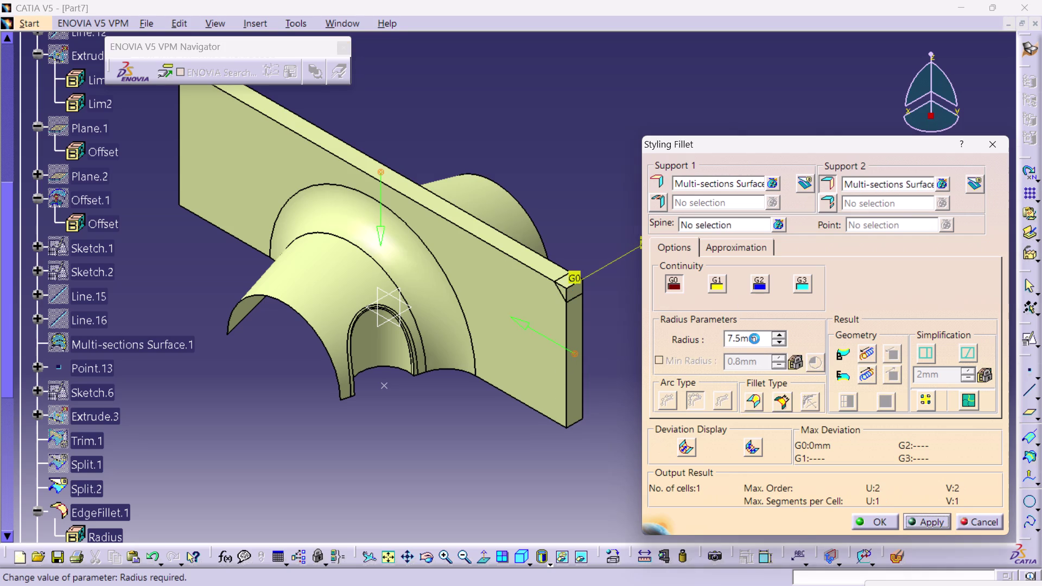
click(576, 225)
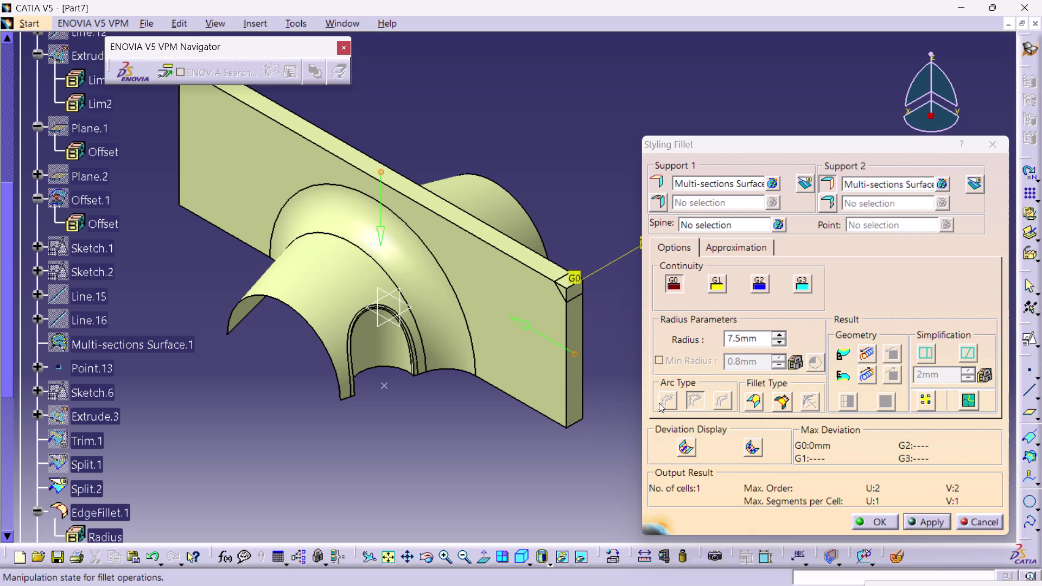
click(866, 521)
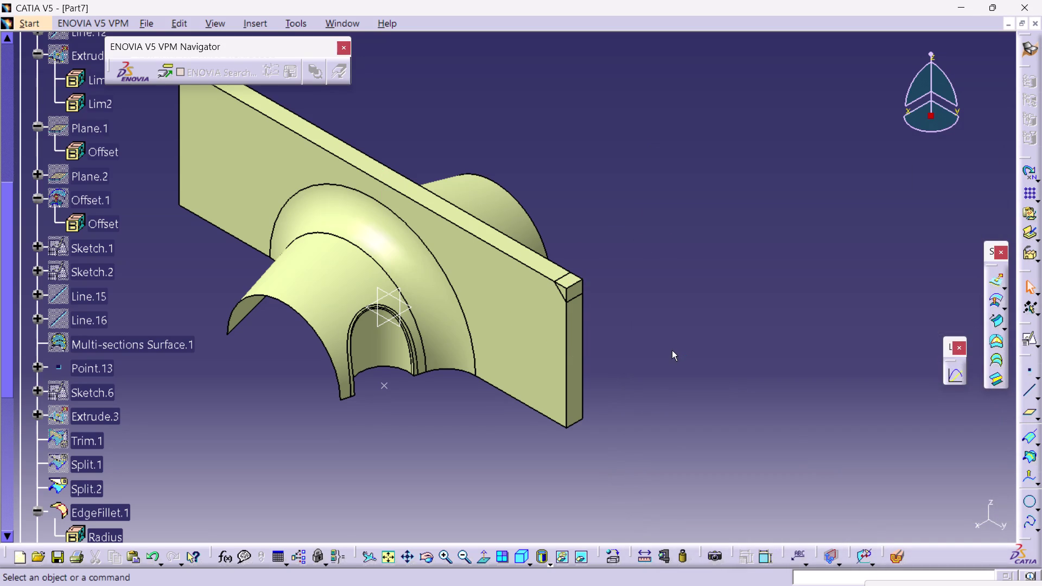
Orbit the model to inspect the plate's back and the arch opening.
middle_drag(672, 350, 766, 322)
right_drag(688, 345, 766, 323)
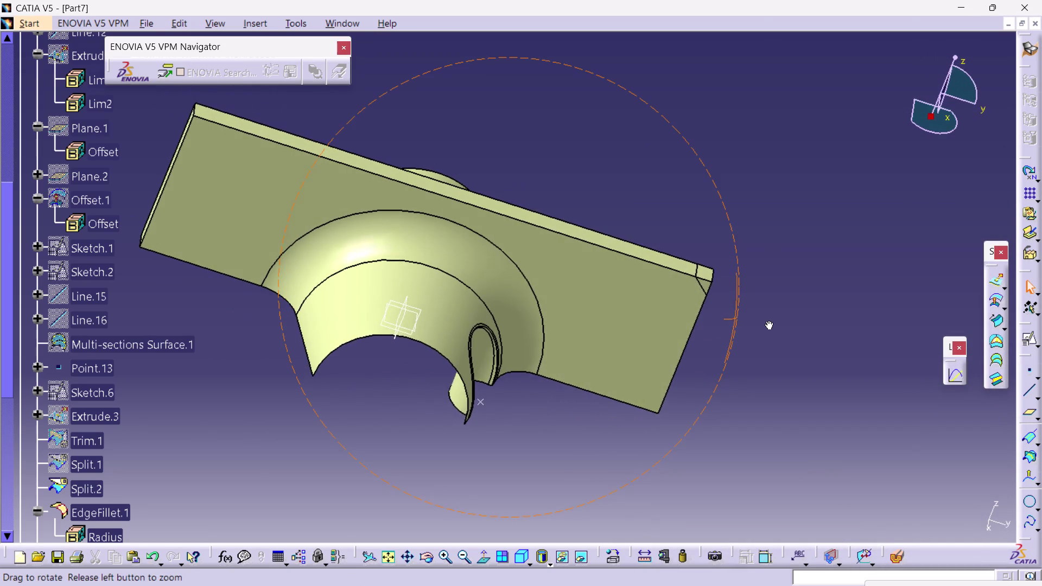
middle_drag(767, 323, 471, 394)
right_drag(767, 323, 471, 394)
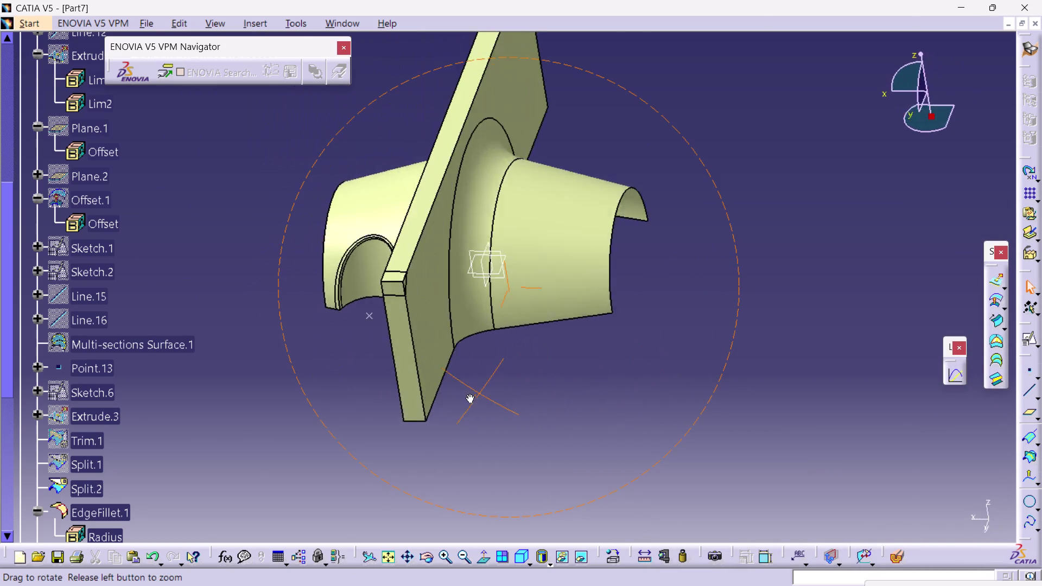
right_drag(471, 394, 419, 381)
middle_drag(471, 393, 420, 381)
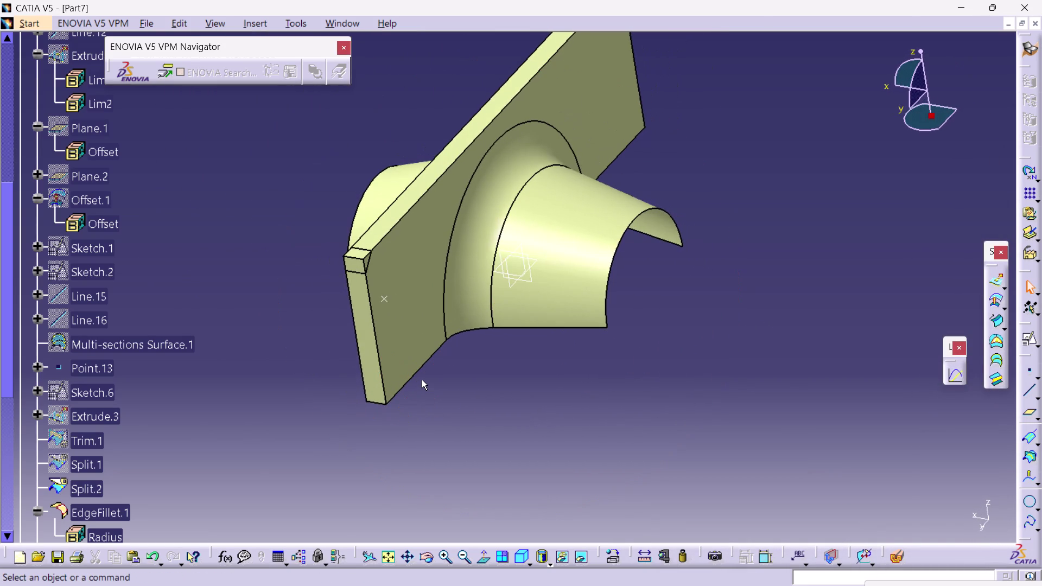
key(ctrl+z)
middle_drag(296, 335, 319, 335)
right_drag(296, 335, 319, 336)
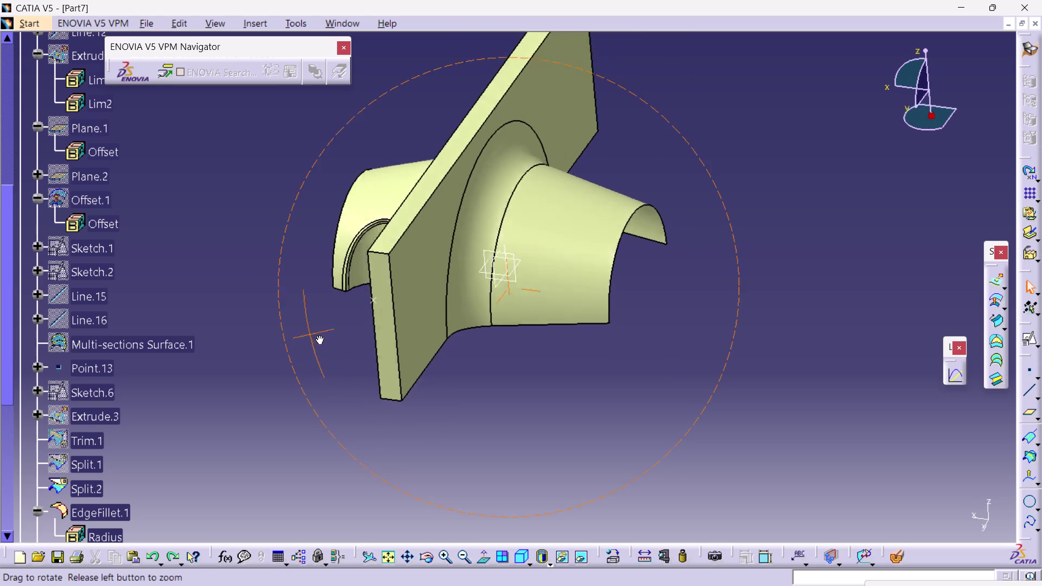
middle_drag(319, 335, 459, 335)
right_drag(319, 335, 459, 335)
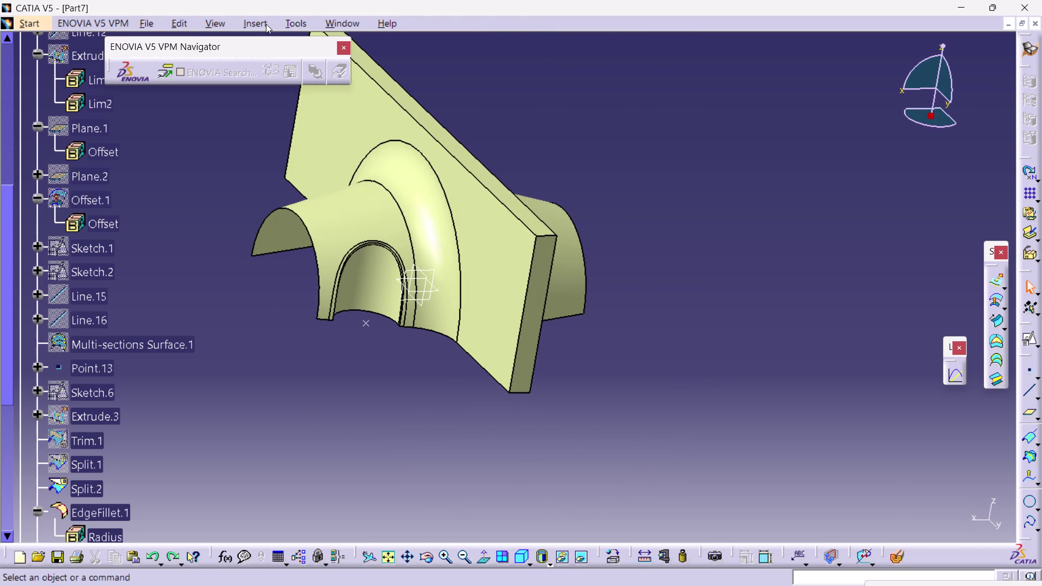
Try a chordal fillet on the plate's top edge, then close it unused.
click(259, 23)
click(306, 219)
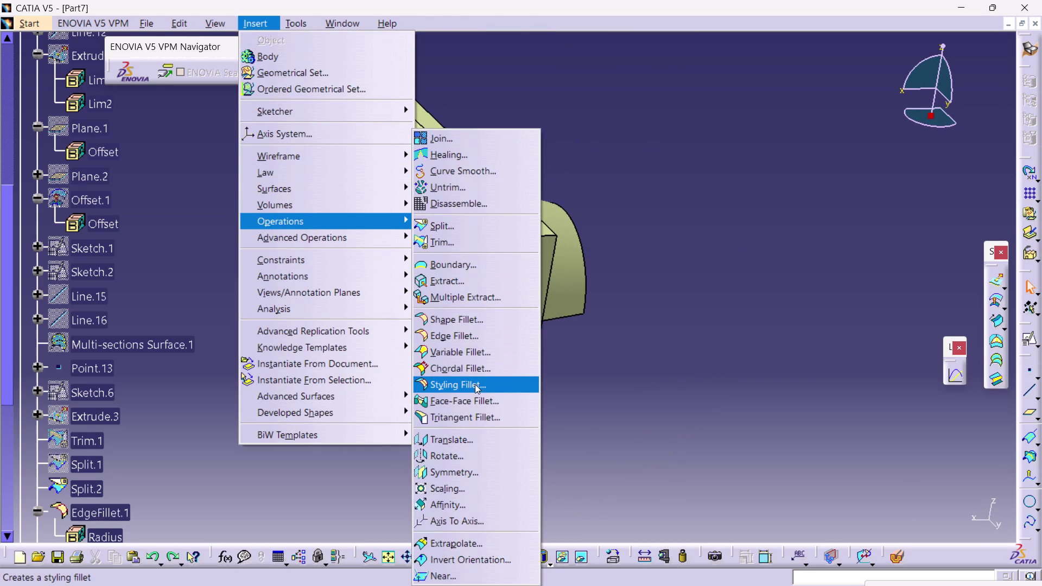
click(475, 367)
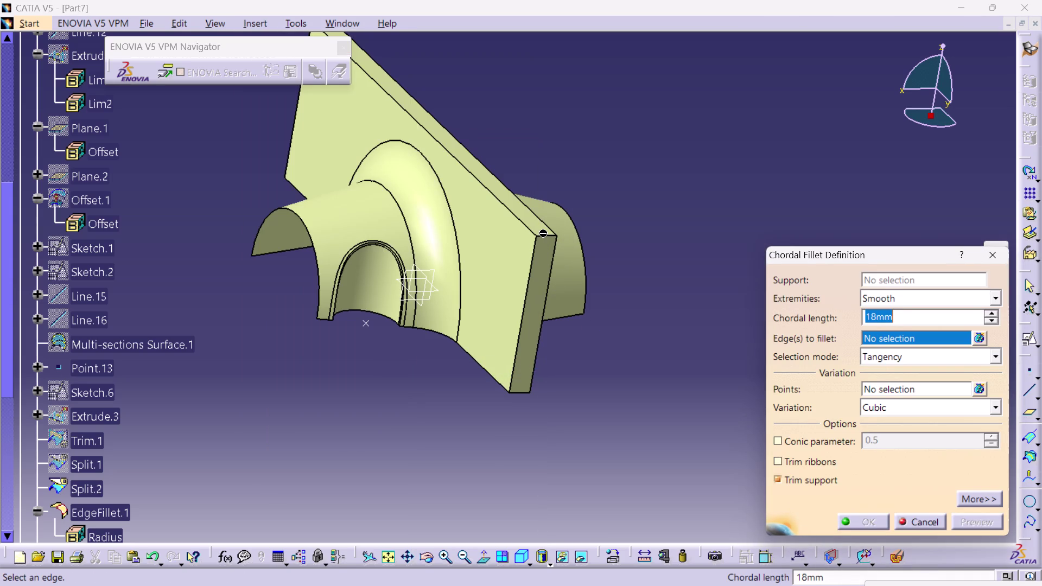
click(537, 238)
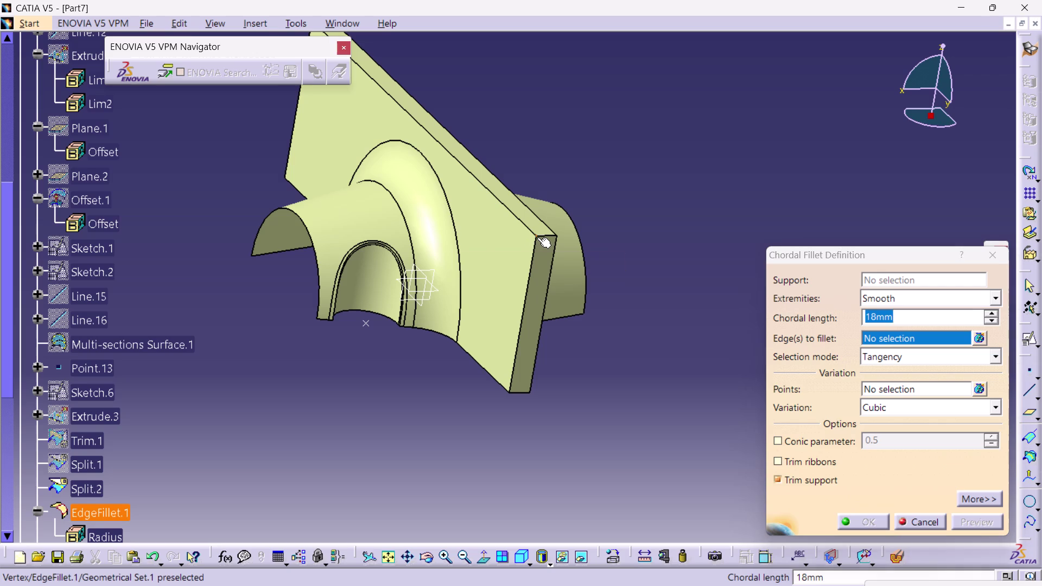
click(557, 235)
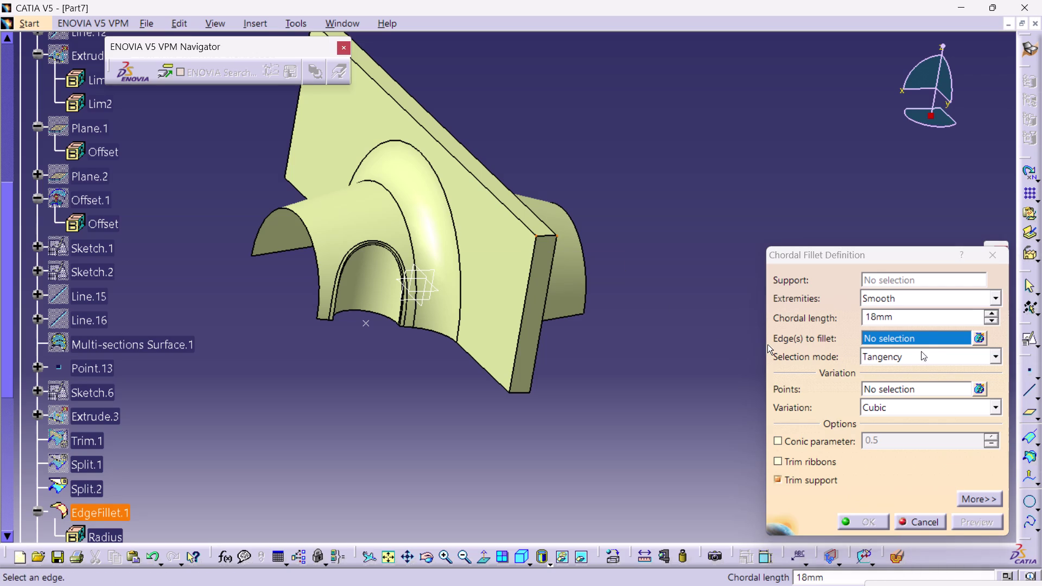
click(546, 235)
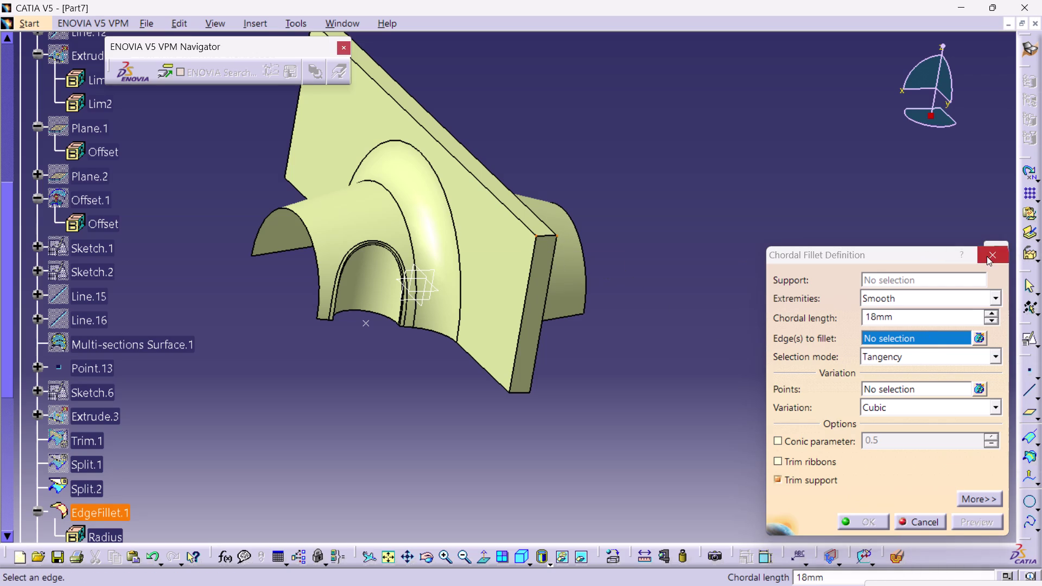
click(989, 256)
Attempt an edge fillet on the plate face, acknowledge the no-sharp-edge error, and cancel.
click(260, 24)
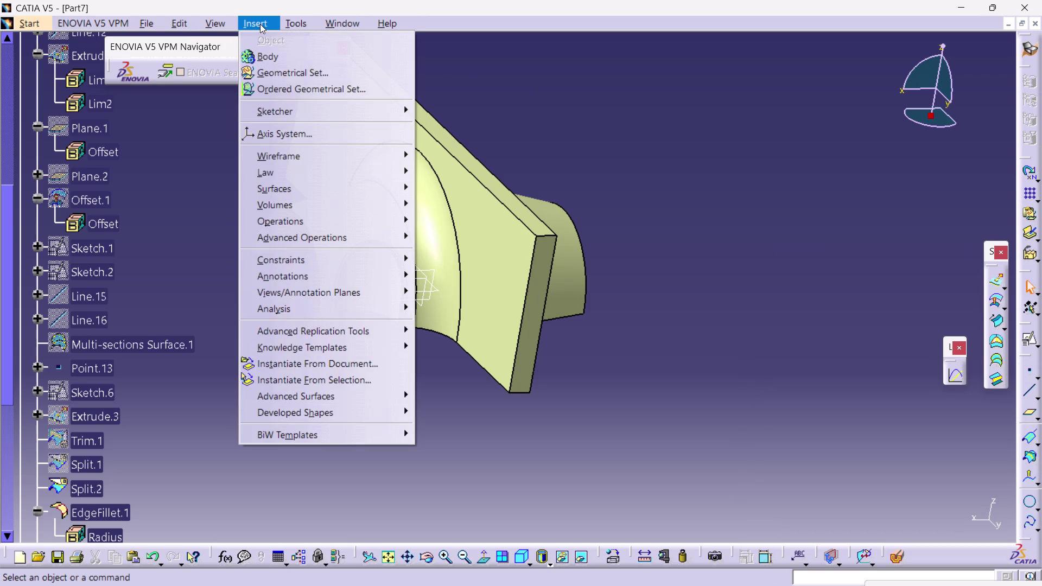
click(306, 215)
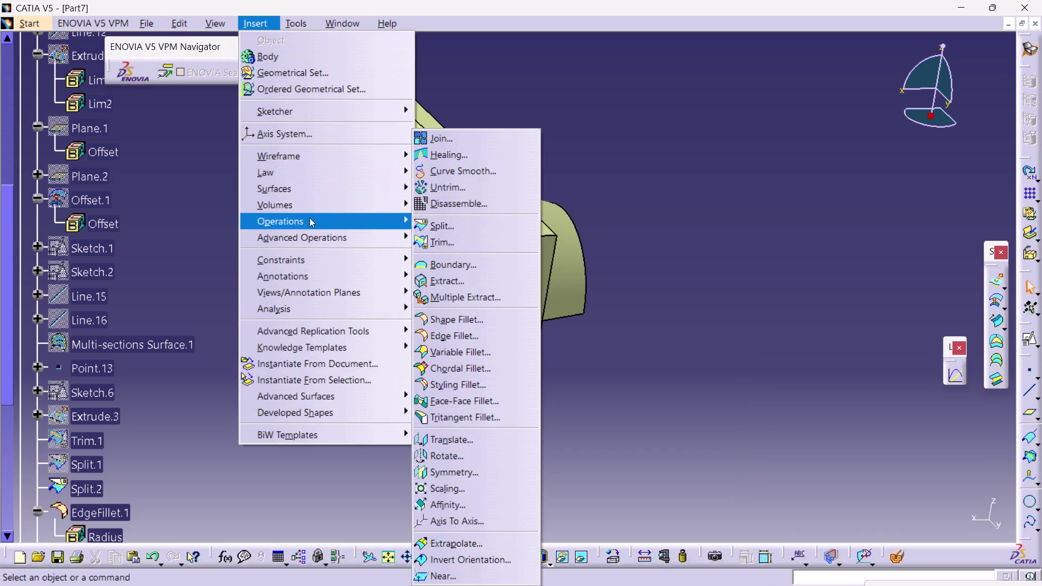
click(307, 219)
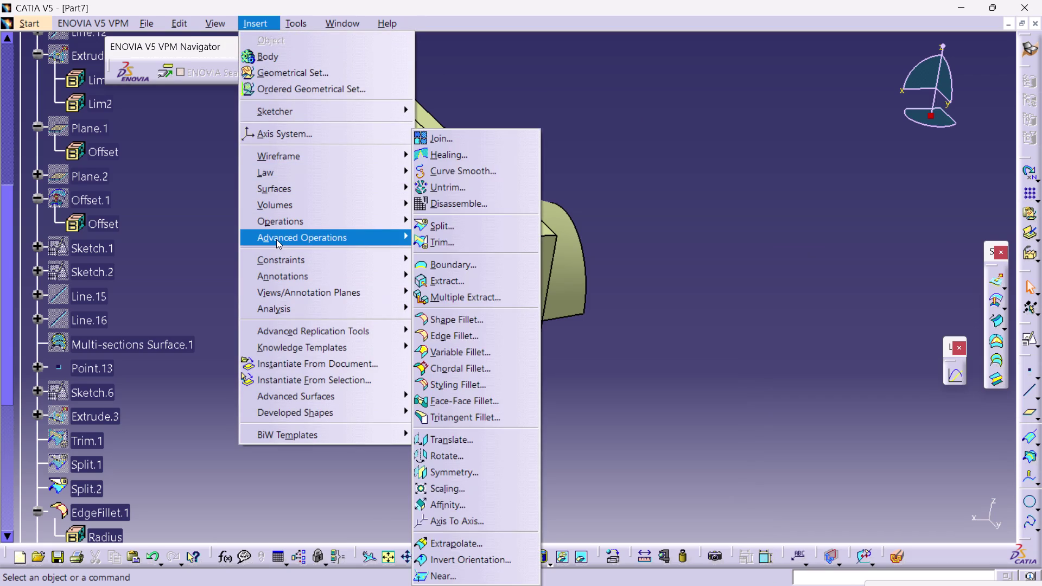
click(300, 224)
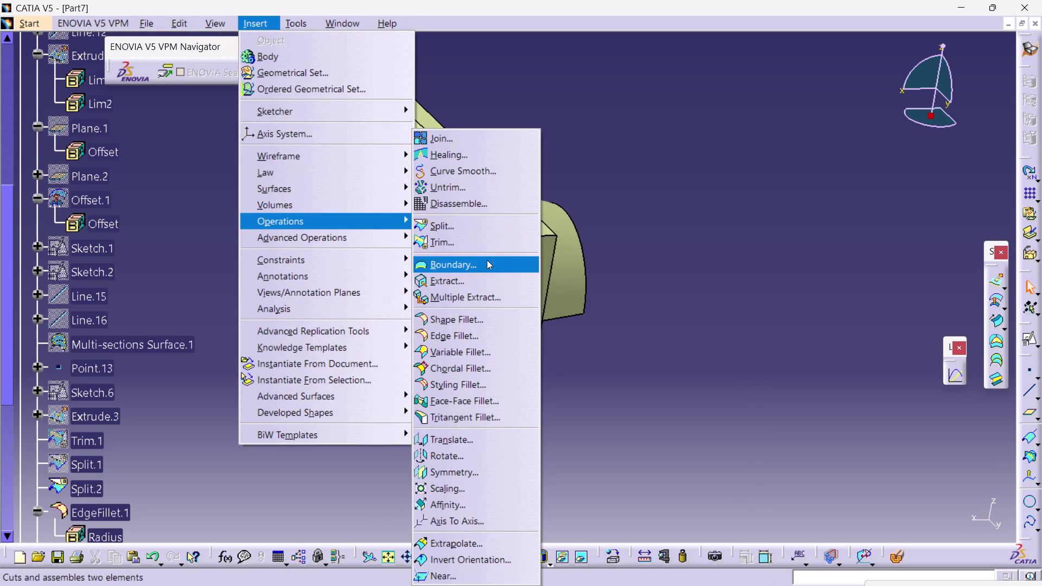
click(482, 334)
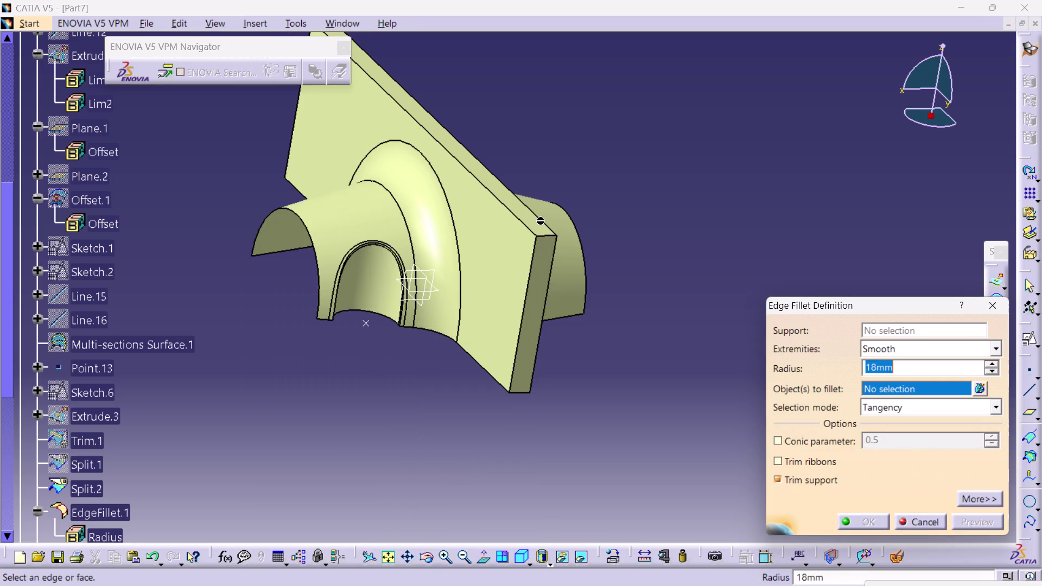
click(542, 226)
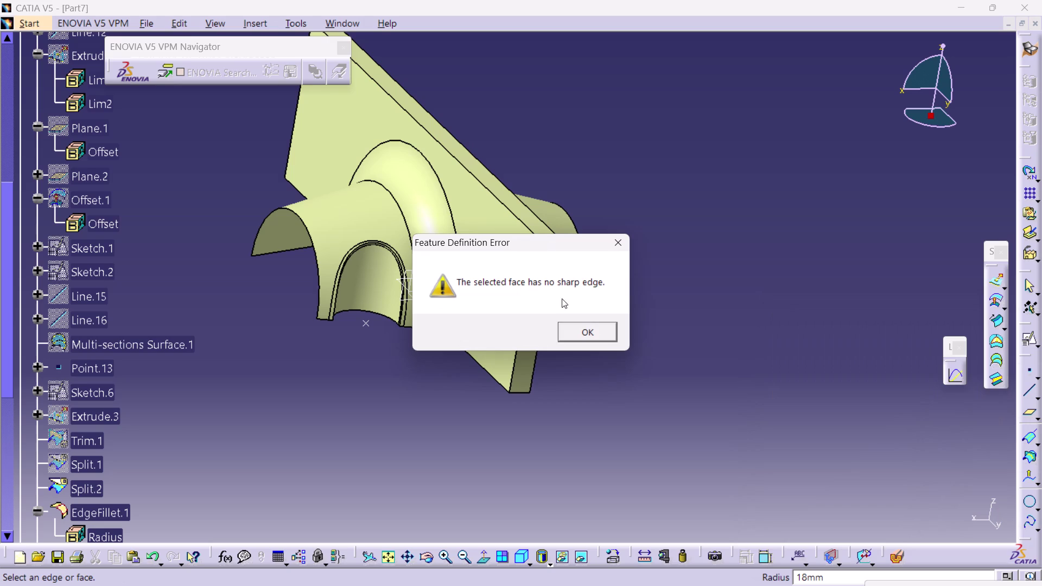
click(574, 324)
click(621, 191)
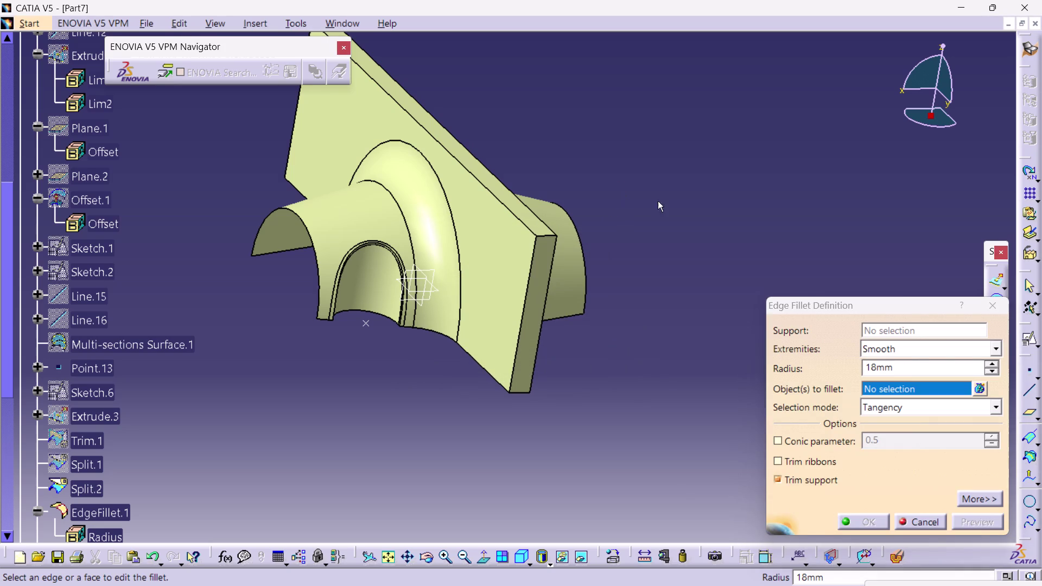
click(987, 306)
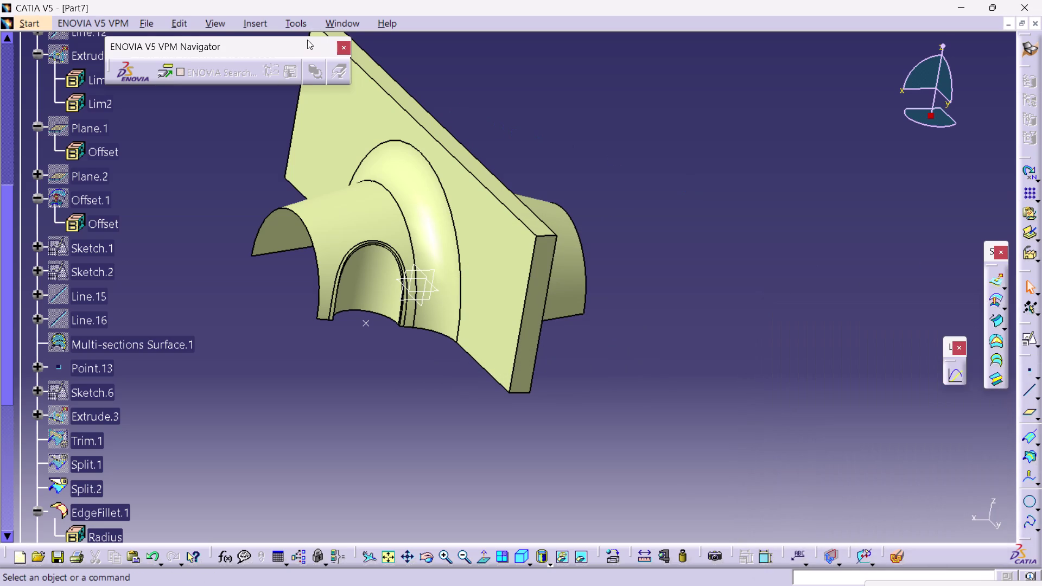
Open and cancel Variable Fillet, then reopen the Insert > Operations list.
click(259, 26)
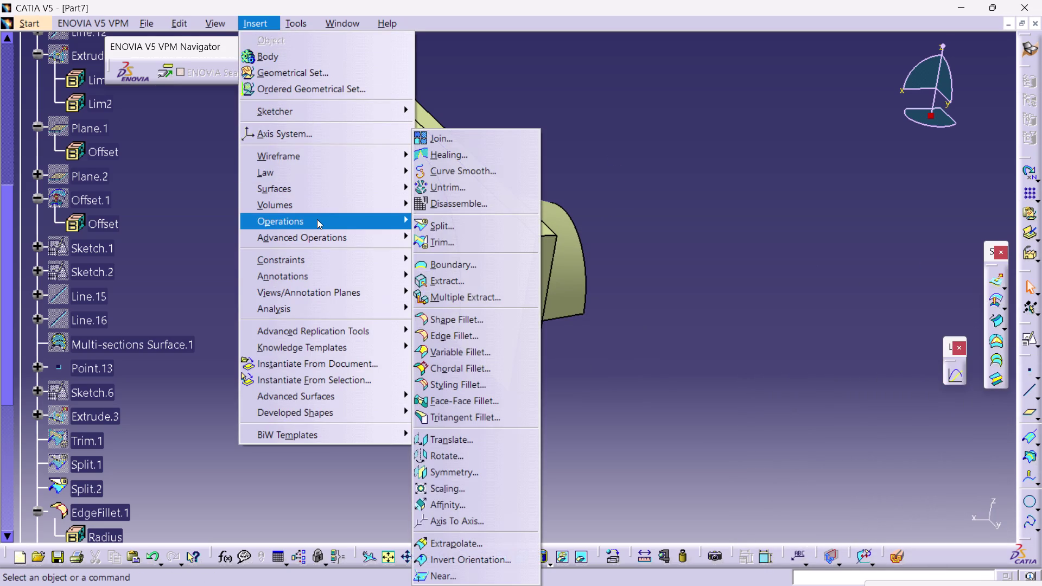
click(317, 219)
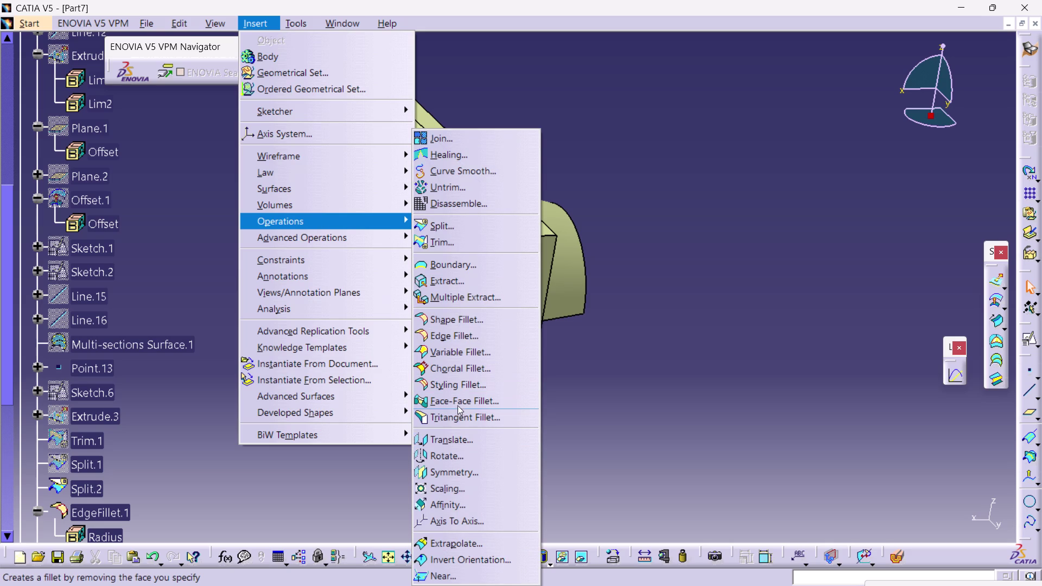
click(457, 357)
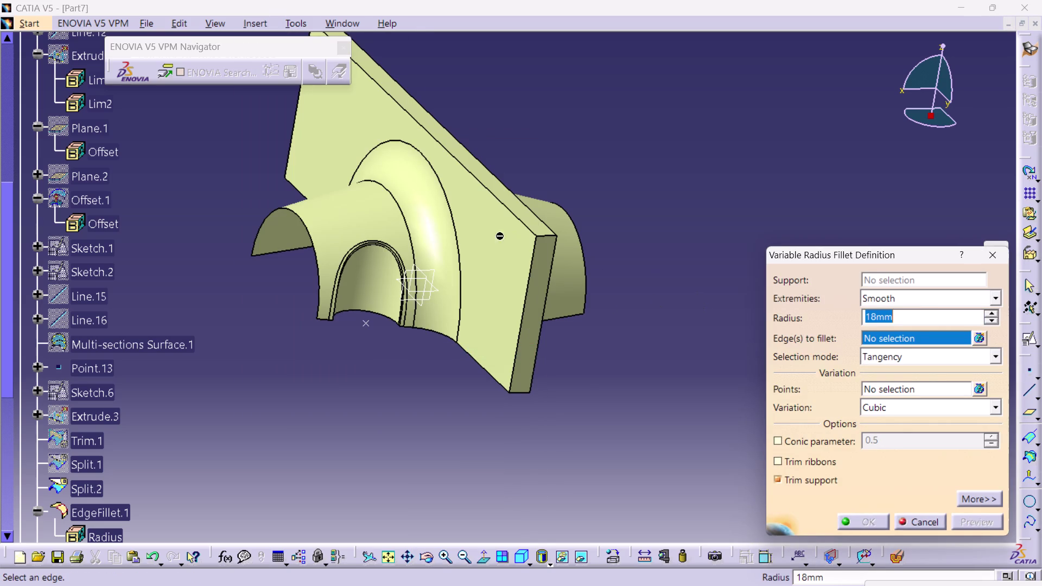
click(986, 252)
click(261, 27)
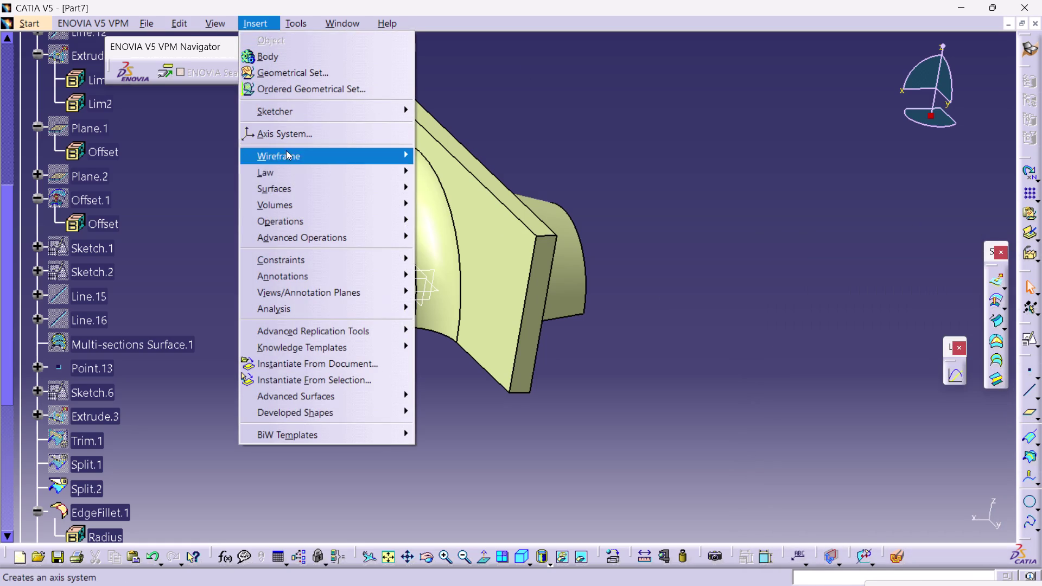
click(302, 219)
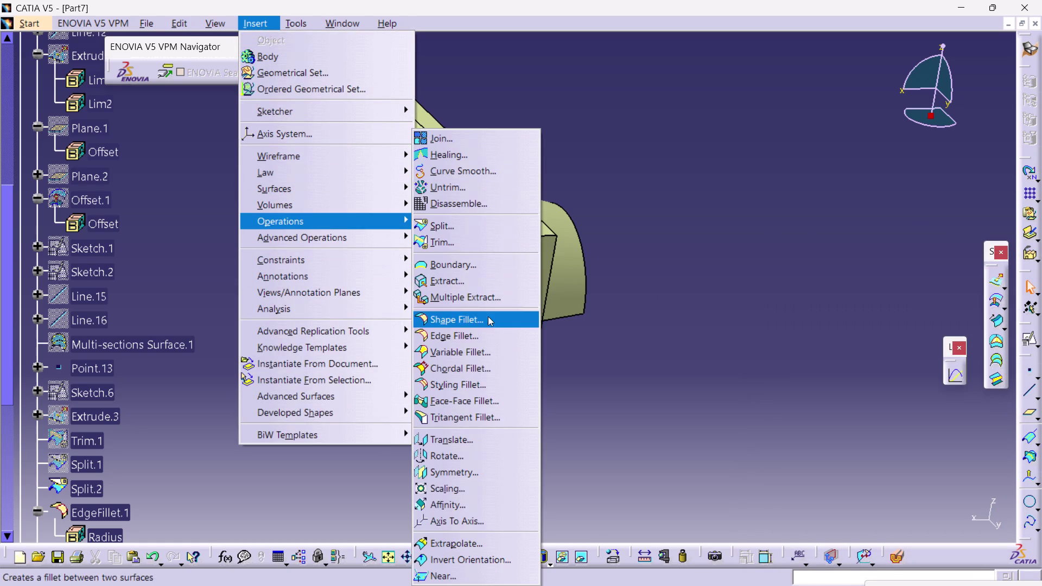